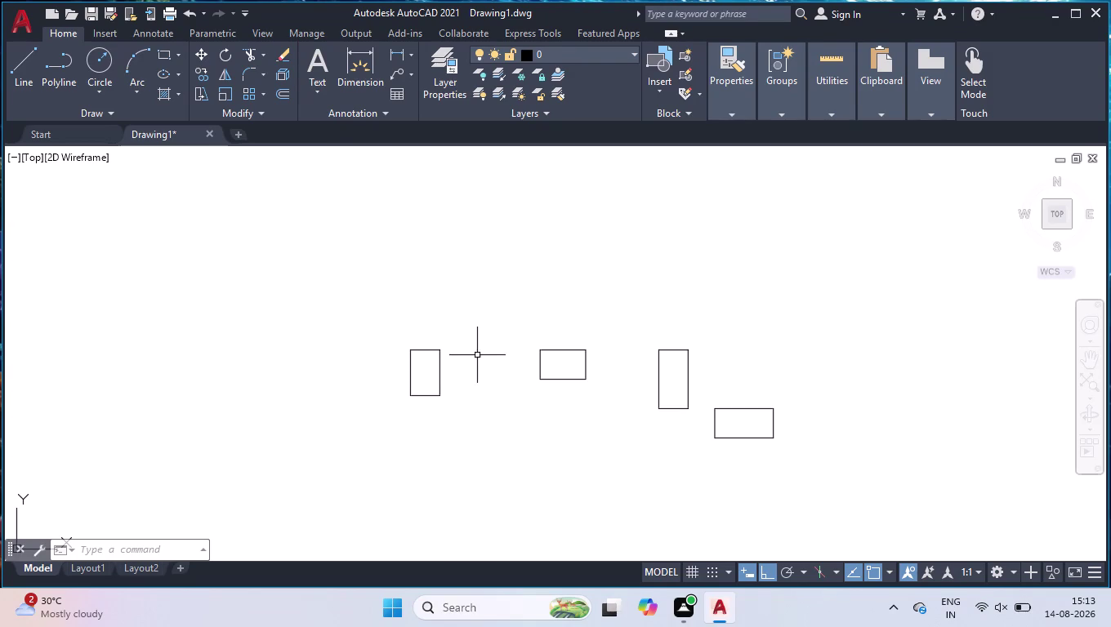
Select the two window blocks and move them to a first spot left of the plan.
click(643, 299)
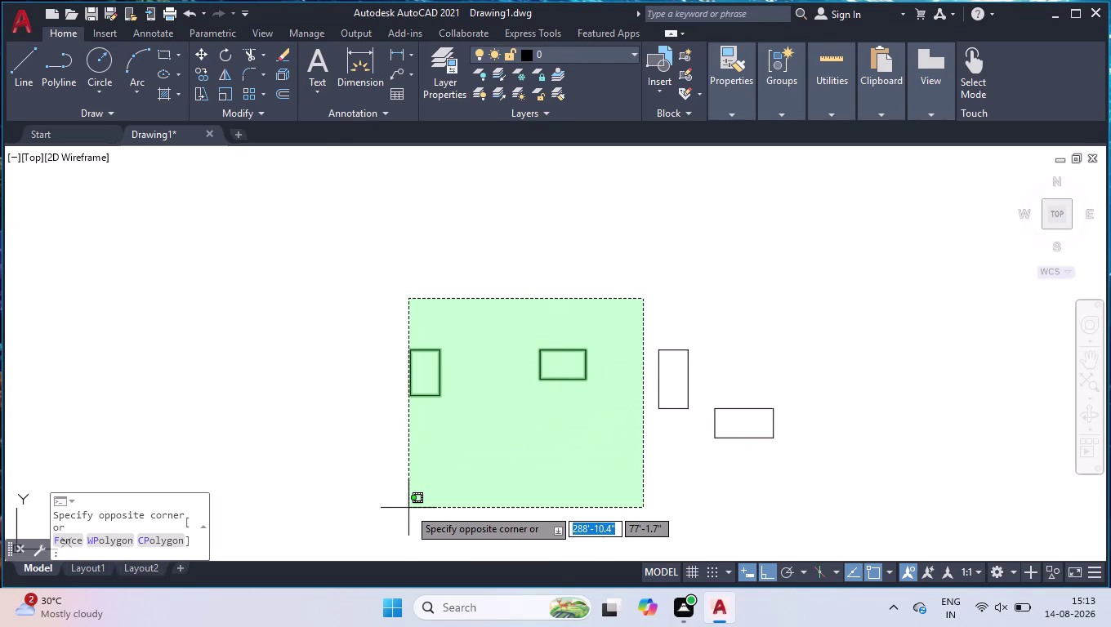
click(393, 475)
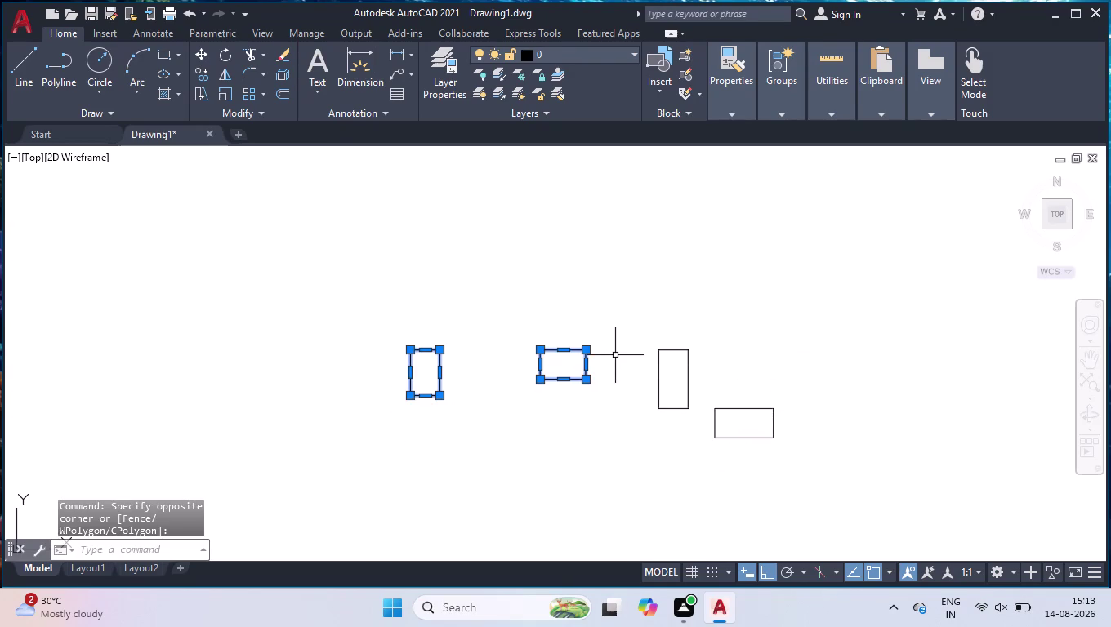
text(move)
key(Return)
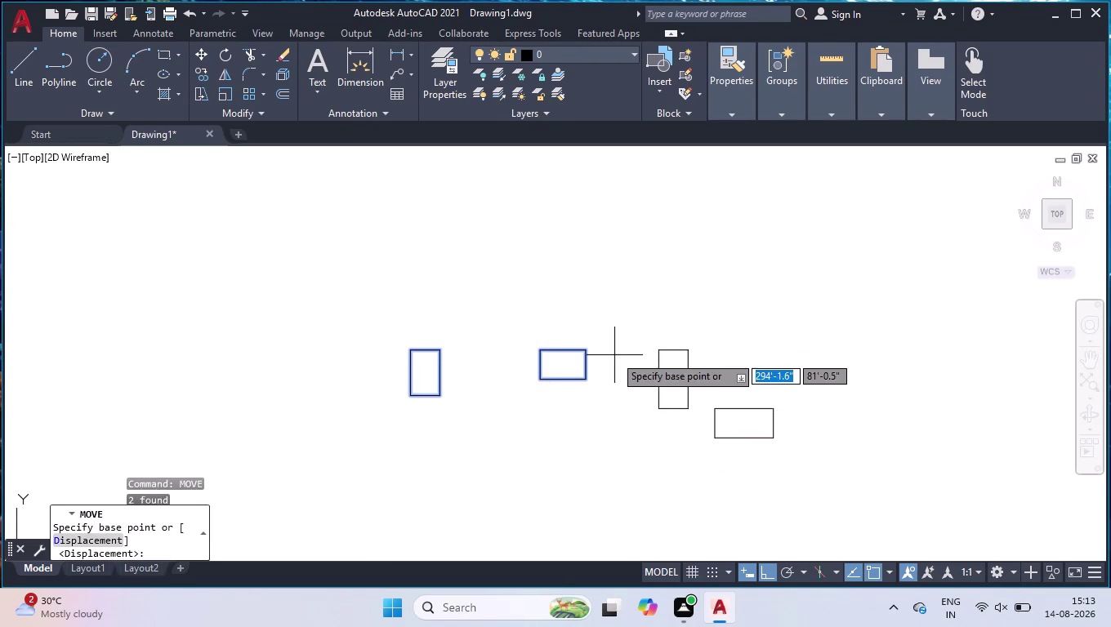
click(413, 354)
scroll(down, 3)
scroll(down, 3)
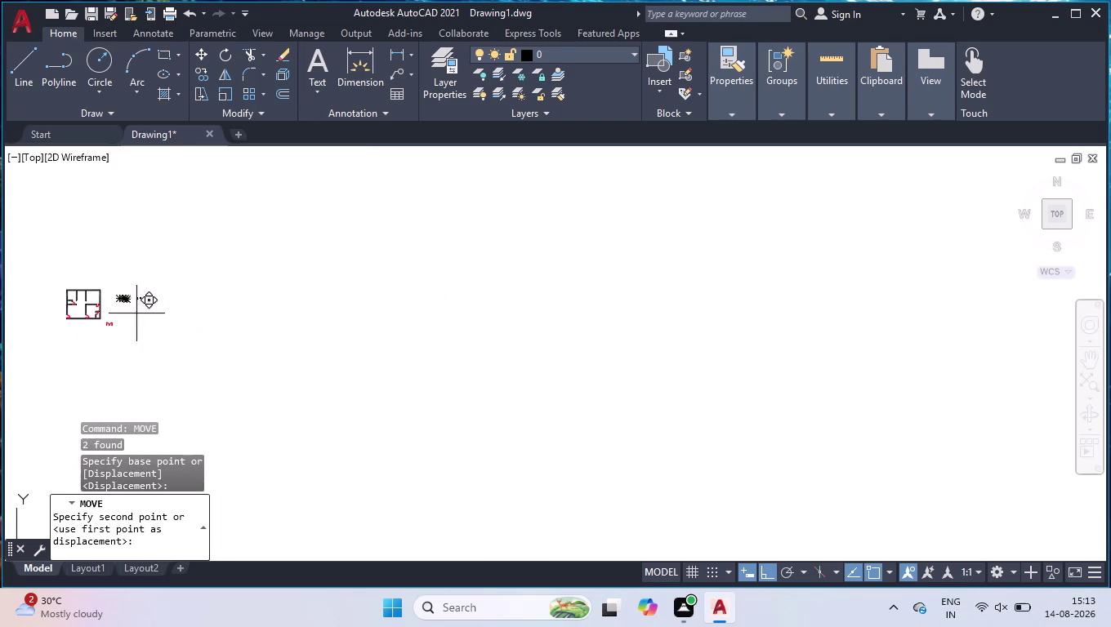
click(87, 269)
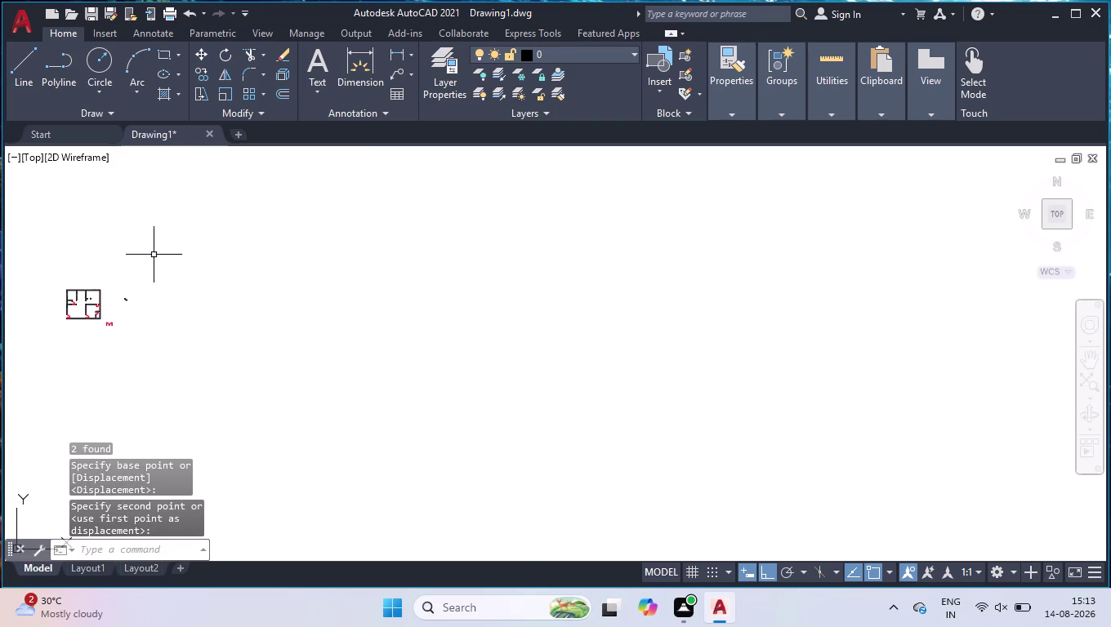
scroll(up, 3)
scroll(up, 3)
scroll(down, 3)
scroll(down, 3)
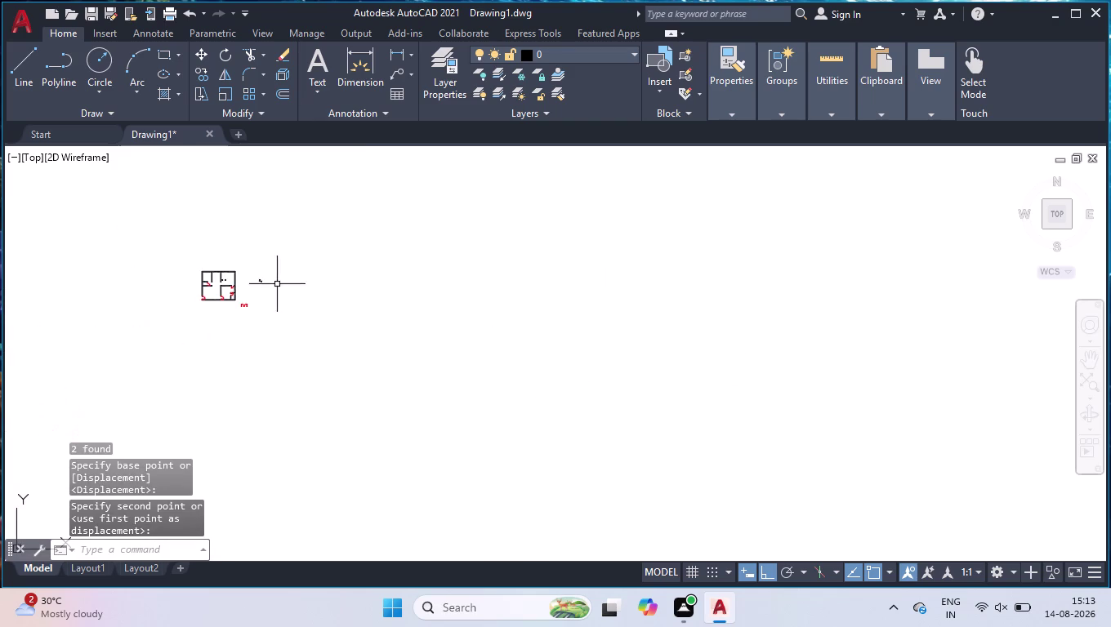
scroll(down, 3)
Undo the misplaced move of the window blocks with U.
key(u)
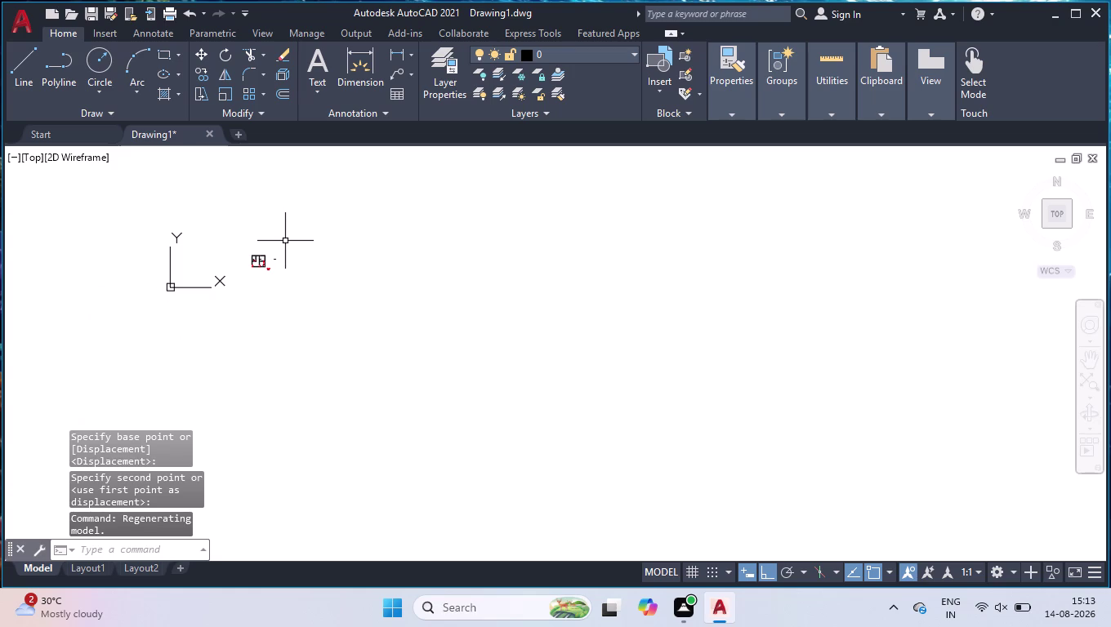
key(Return)
key(u)
key(u)
key(u)
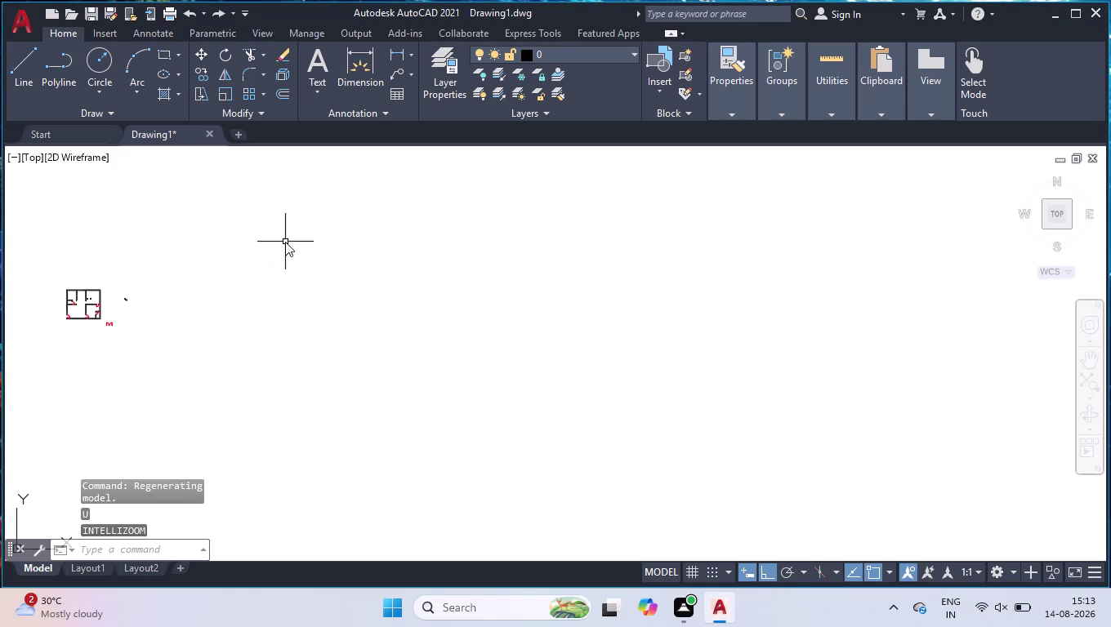
key(Return)
key(u)
key(Return)
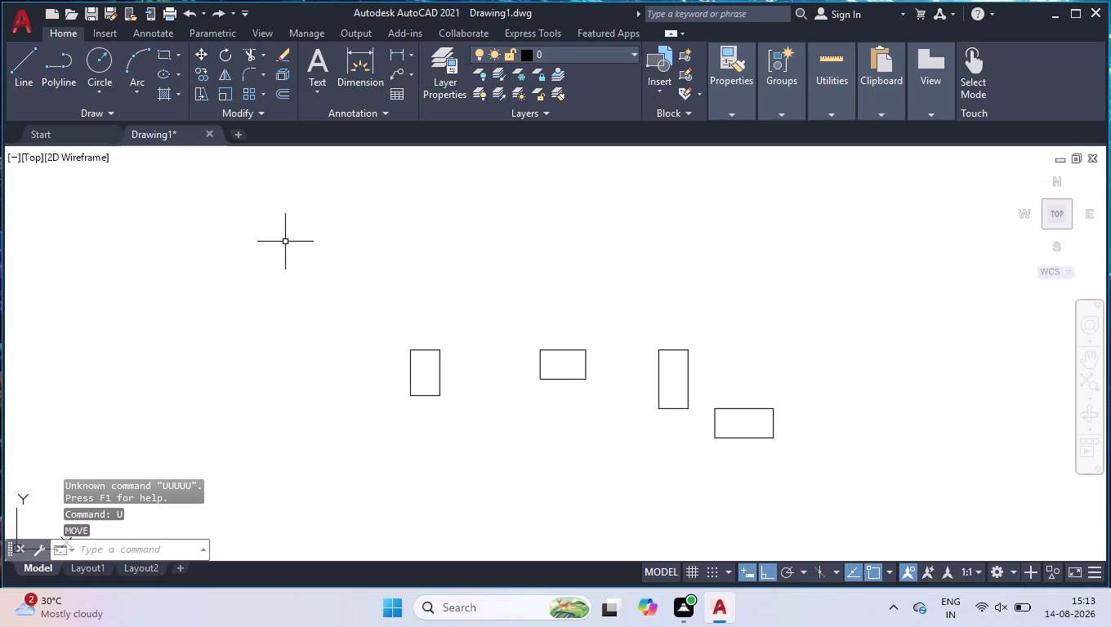
Move both window blocks just left of the floor plan, then select the vertical block.
drag(611, 299, 620, 335)
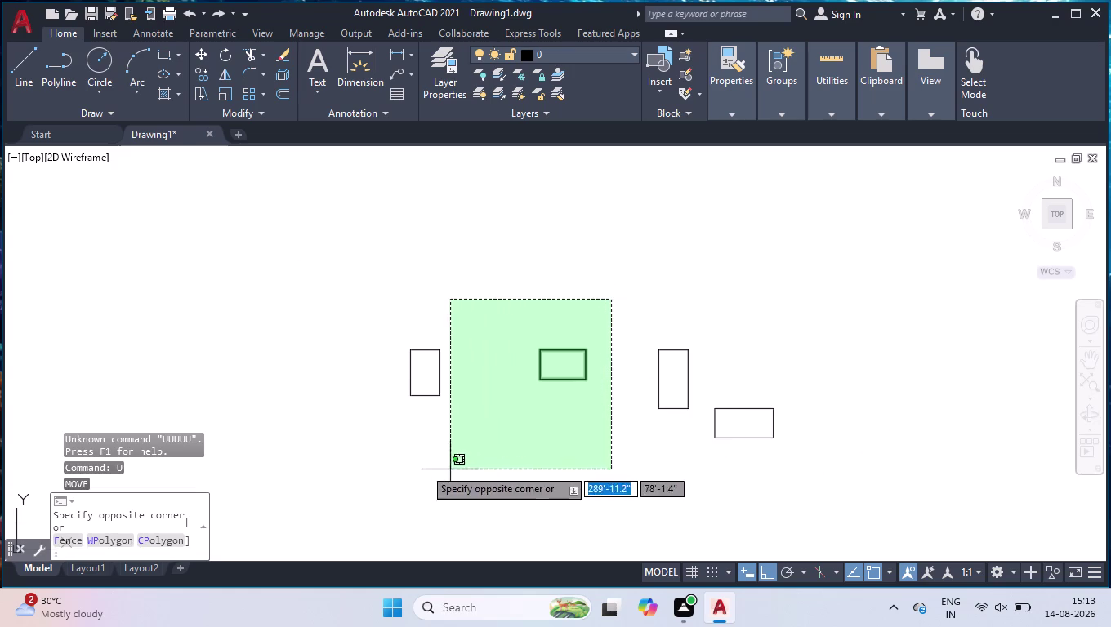
click(372, 445)
text(mov)
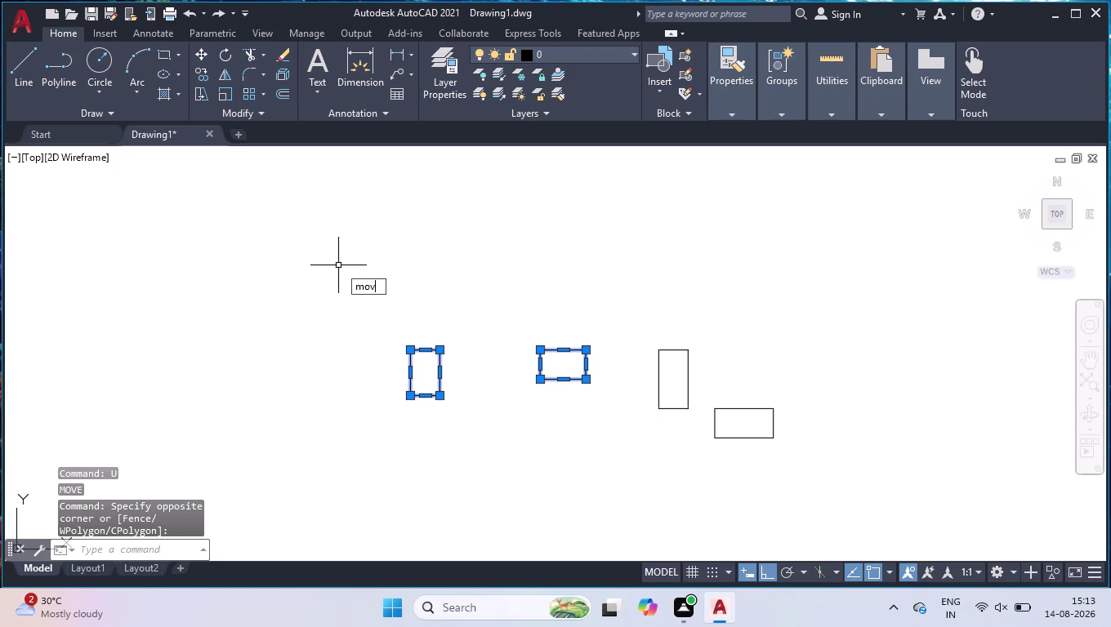
key(Return)
click(424, 372)
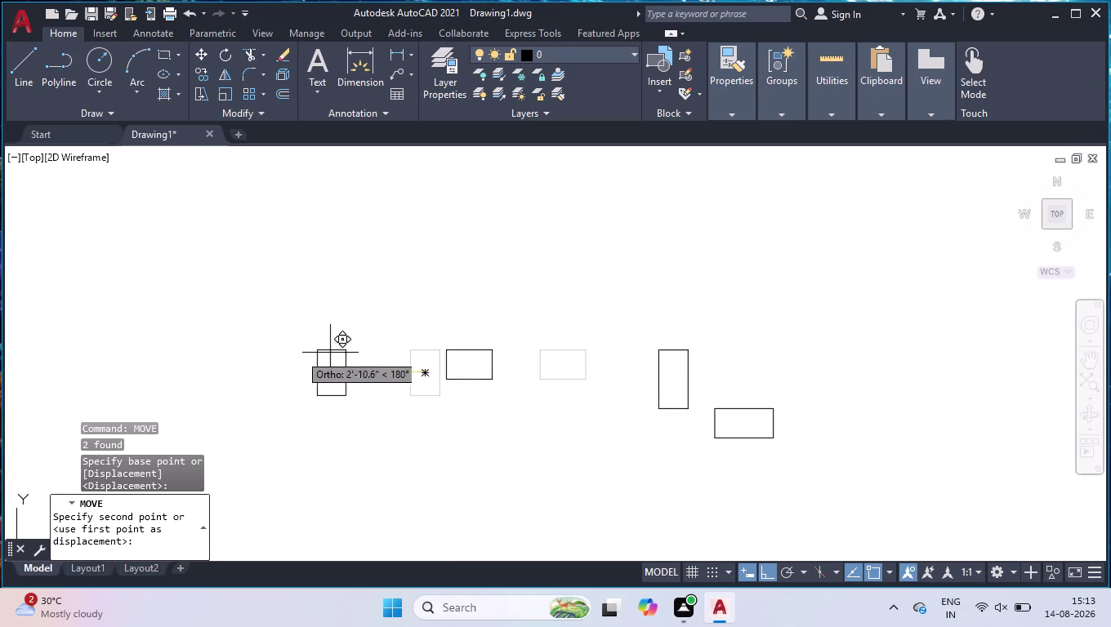
scroll(down, 3)
scroll(down, 3)
scroll(up, 3)
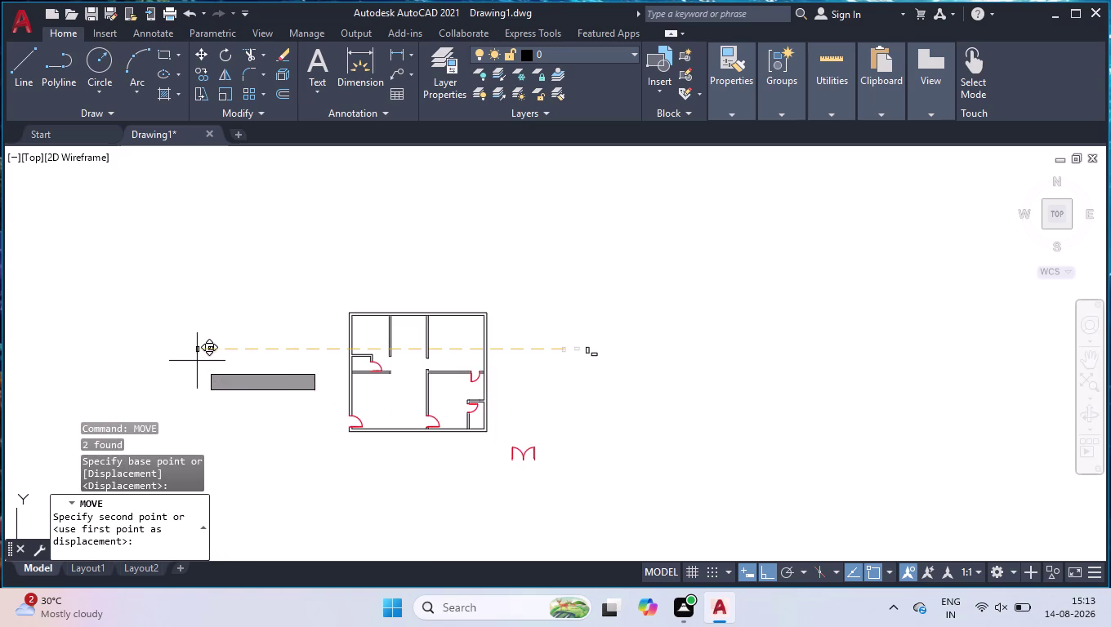
click(236, 359)
scroll(up, 3)
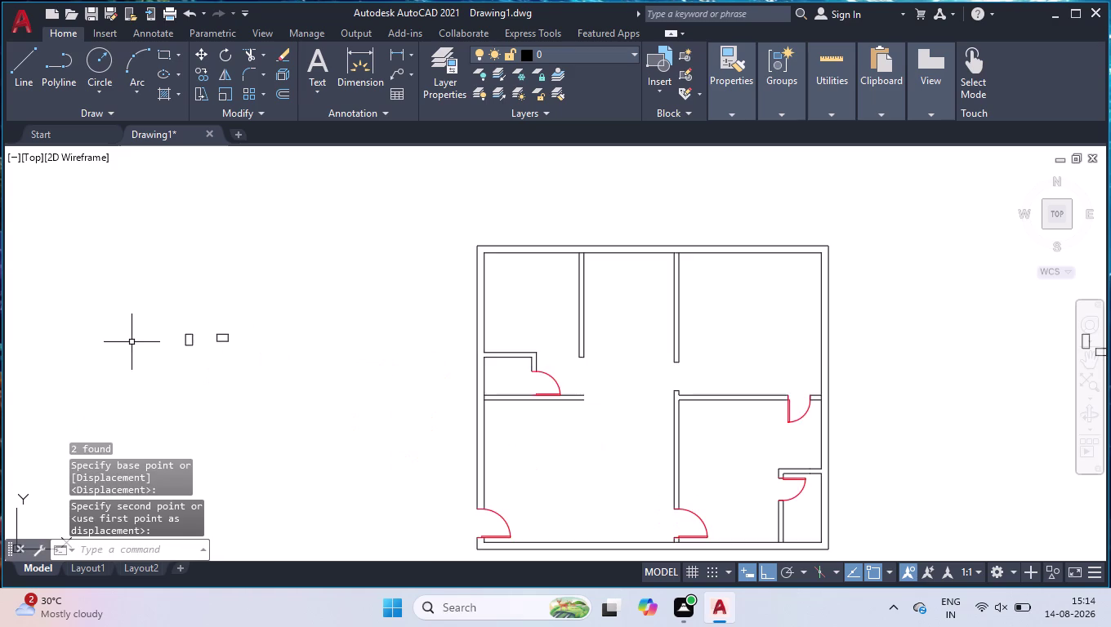
scroll(up, 3)
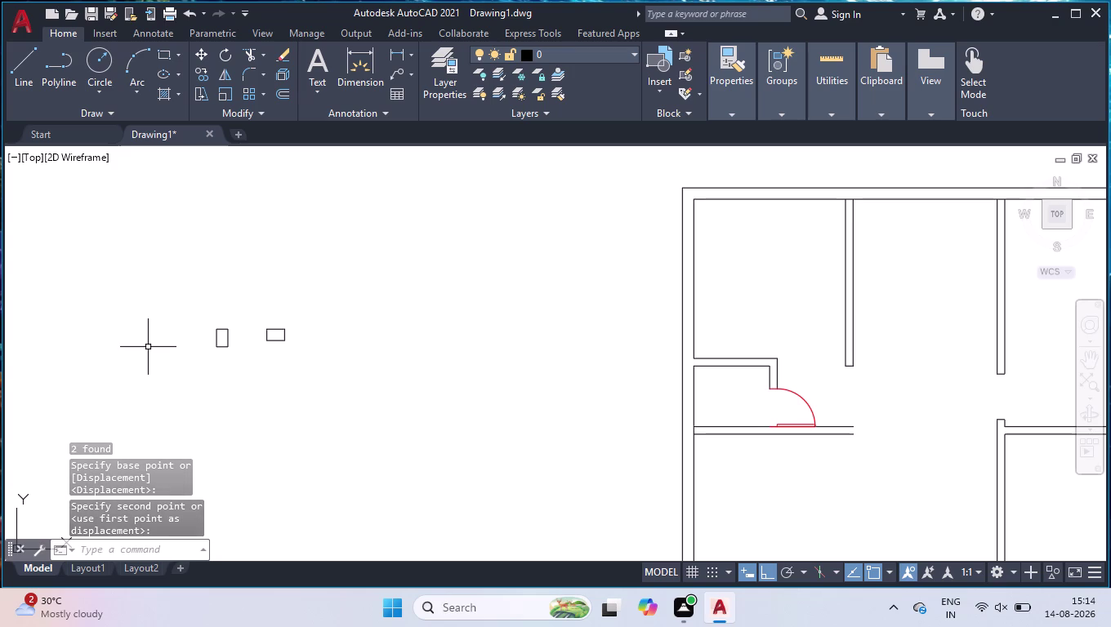
scroll(up, 3)
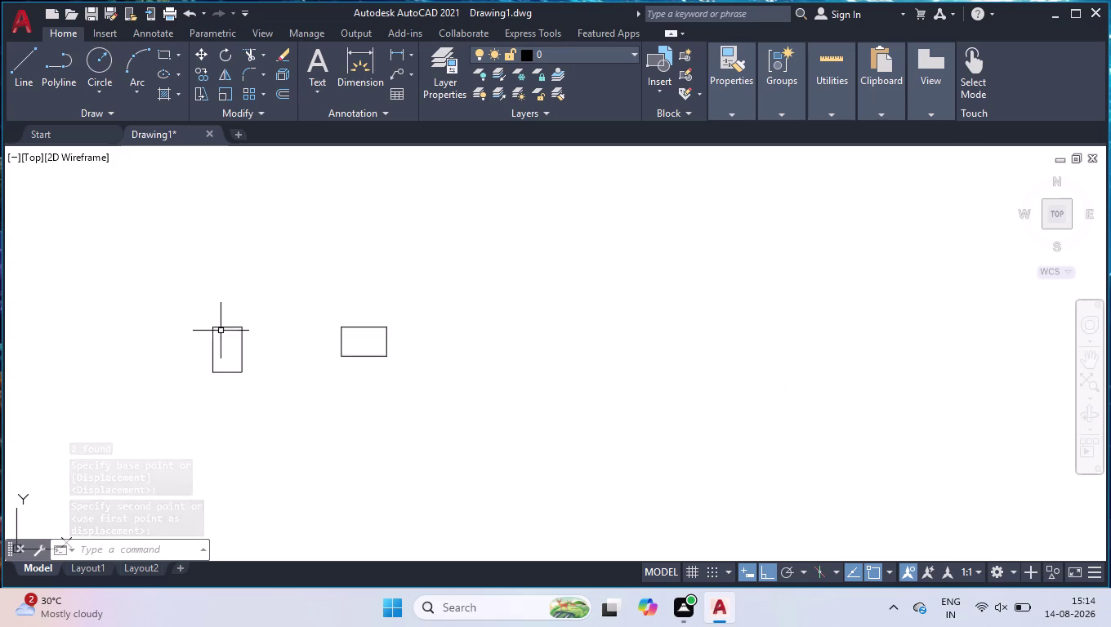
drag(286, 269, 287, 317)
click(163, 432)
Copy the vertical window block to a wall corner, with polar tracking turned on.
text(c)
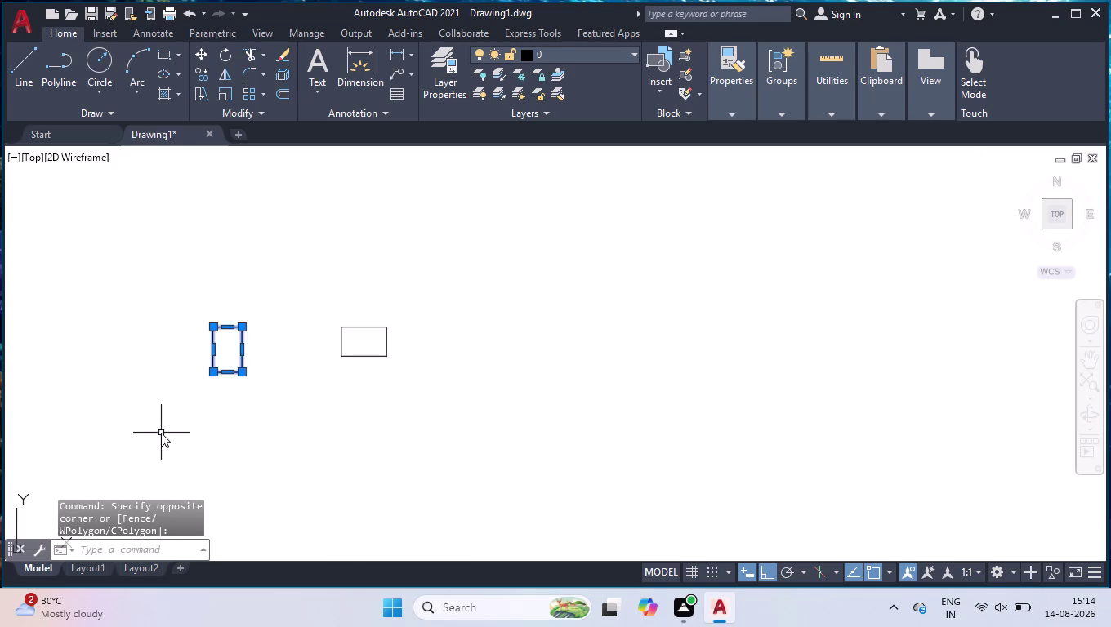
text(o)
key(Return)
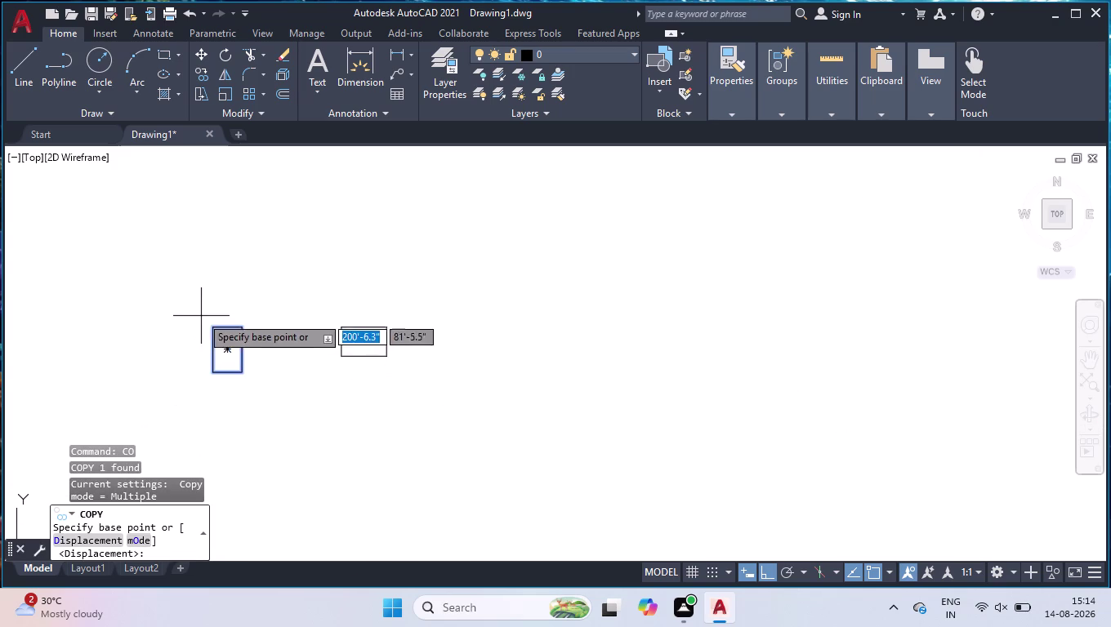
click(212, 327)
scroll(down, 3)
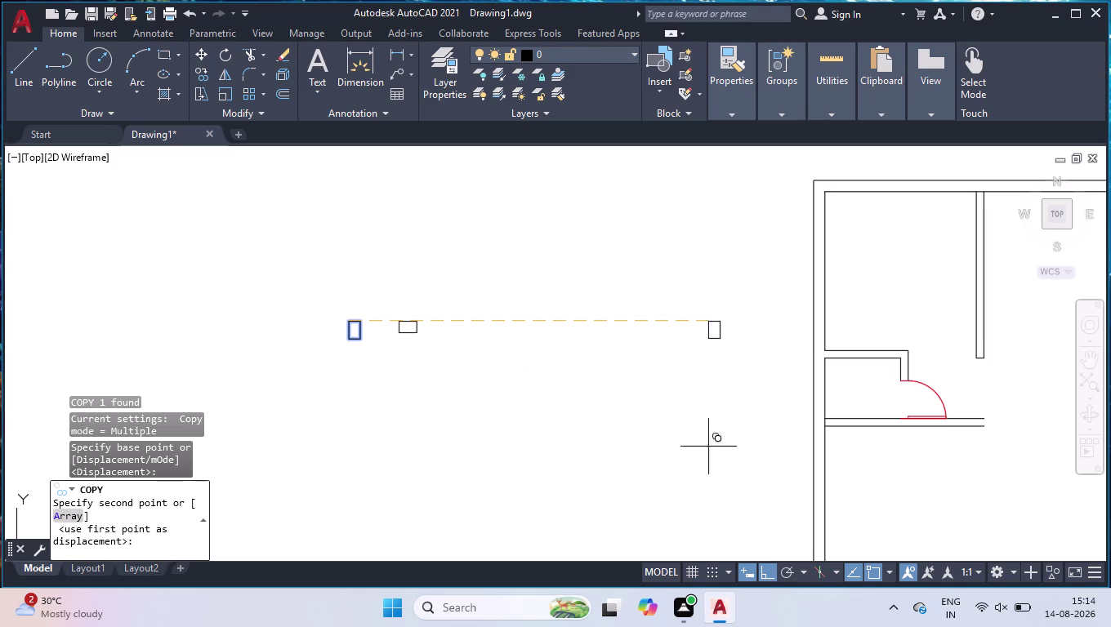
click(785, 573)
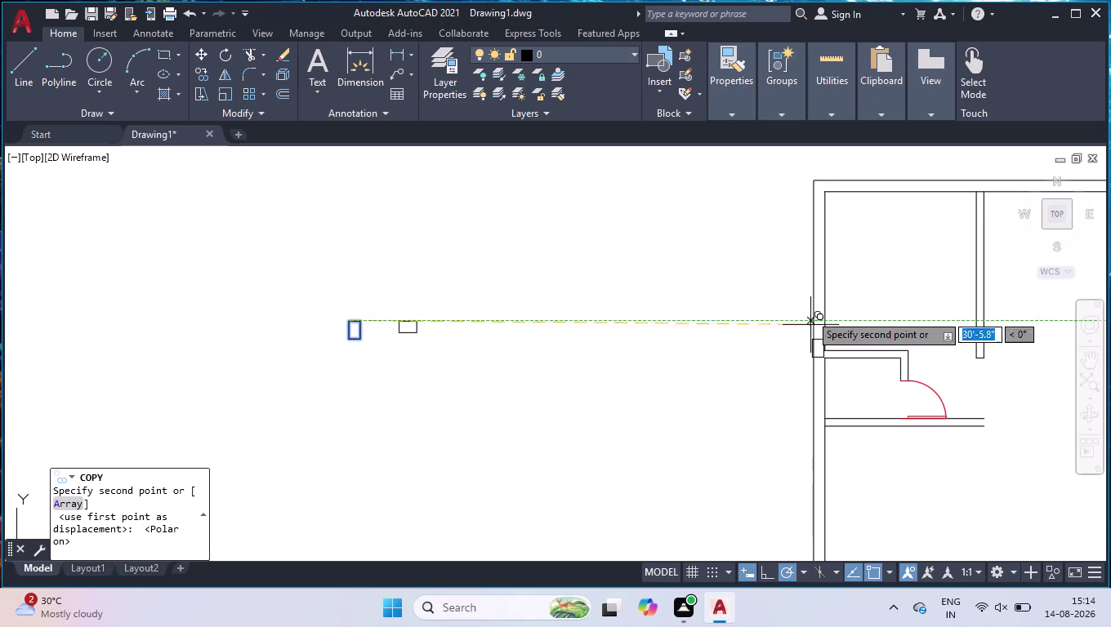
scroll(up, 3)
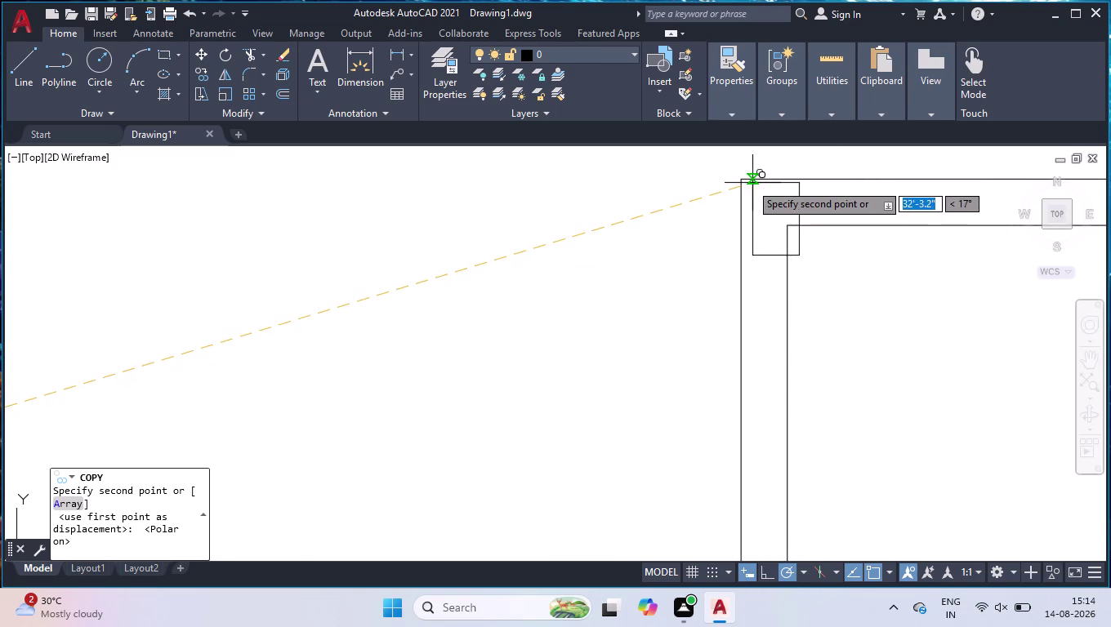
click(742, 183)
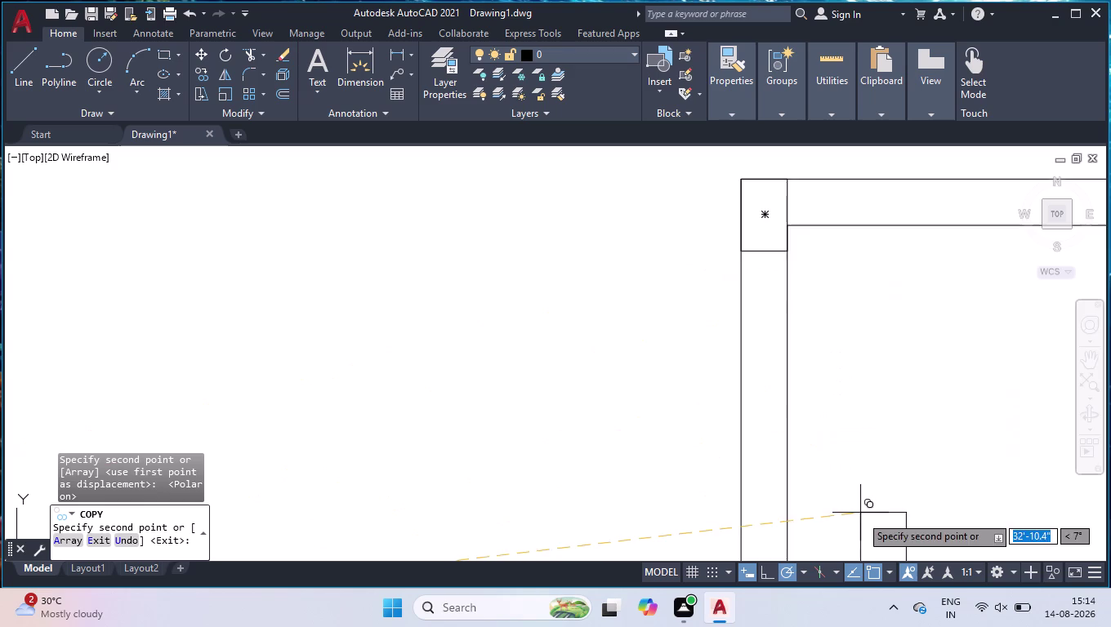
Place a second vertical window copy in the wall.
scroll(up, 3)
scroll(down, 3)
scroll(down, 3)
scroll(up, 3)
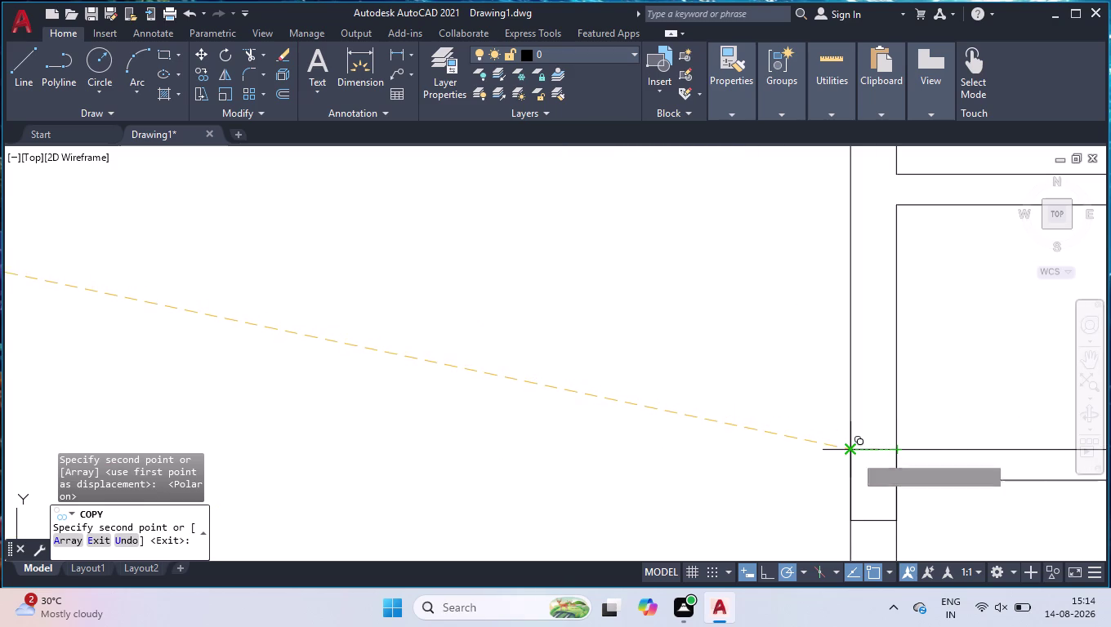
click(855, 455)
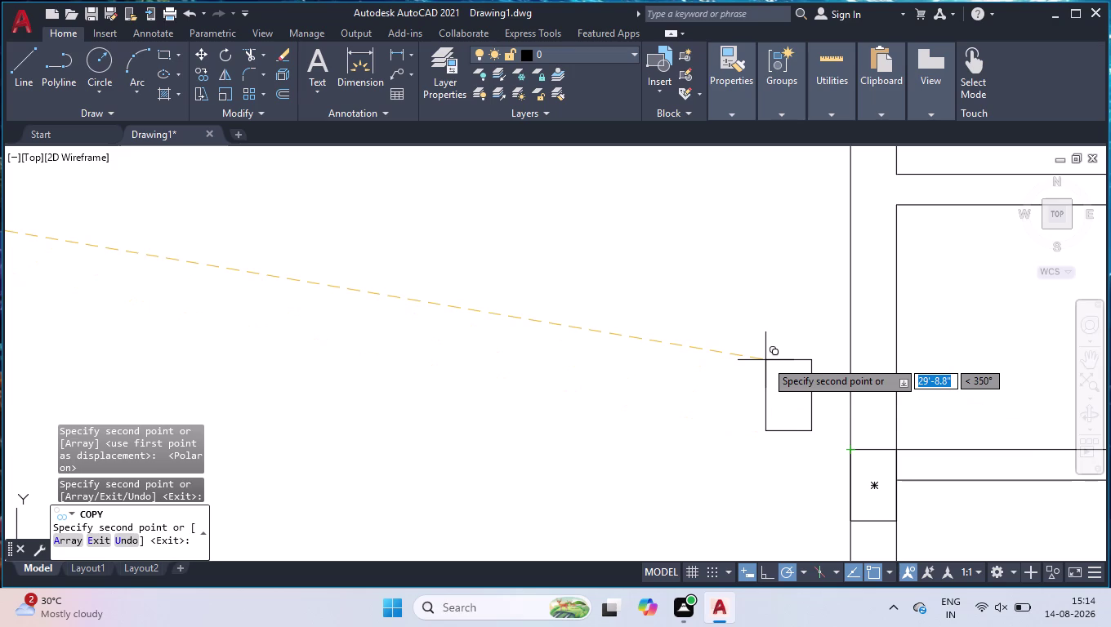
Place a third window copy at a wall corner on the right and end COPY.
scroll(down, 3)
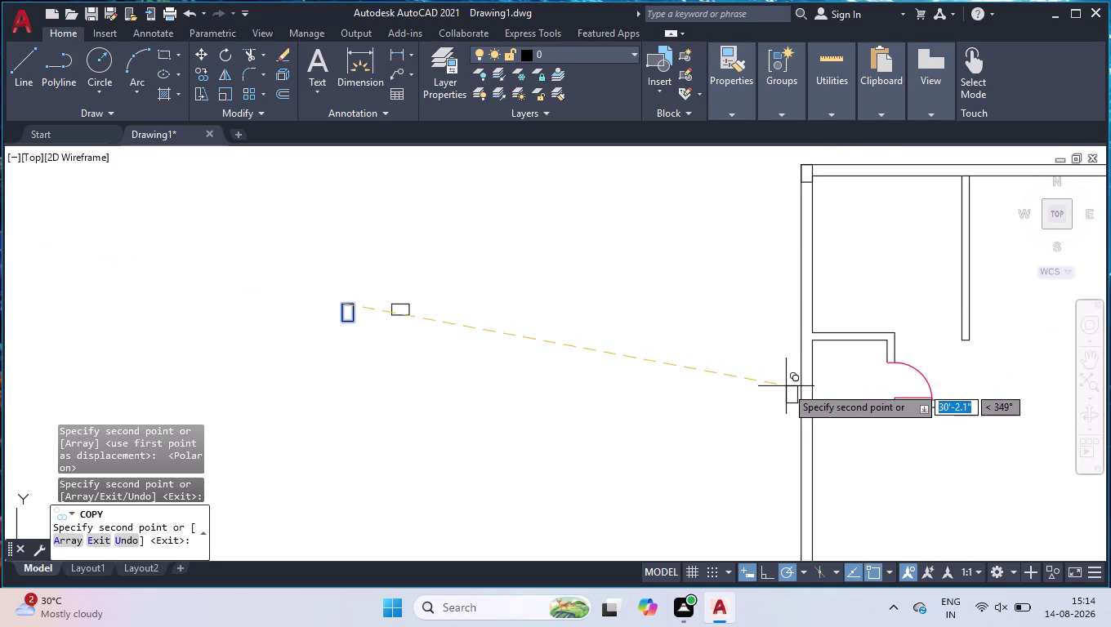
scroll(down, 3)
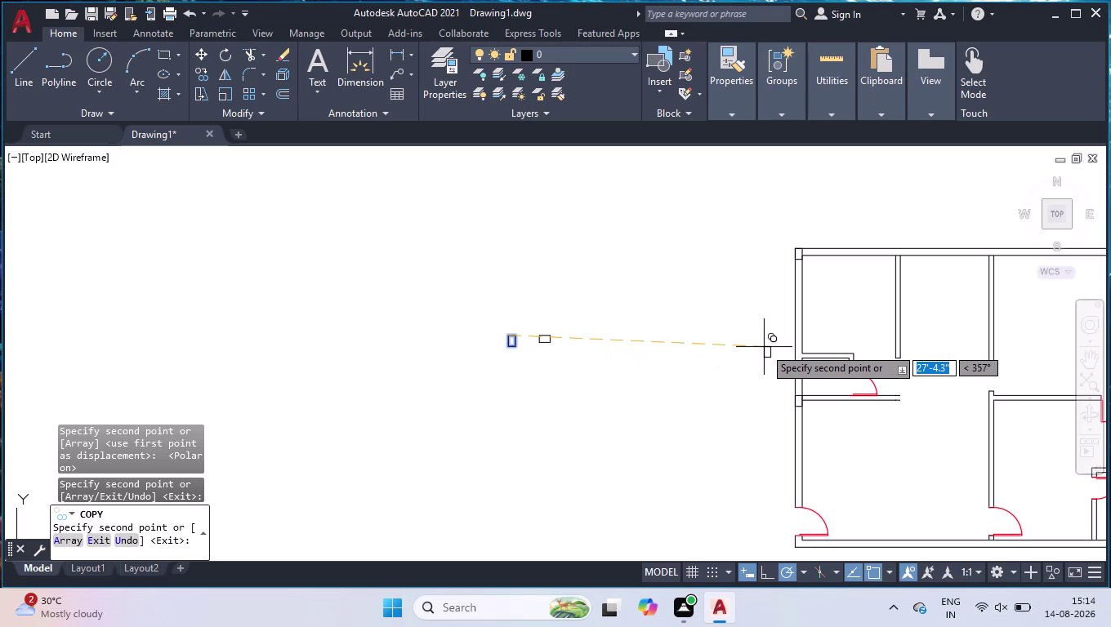
scroll(down, 3)
scroll(down, 3)
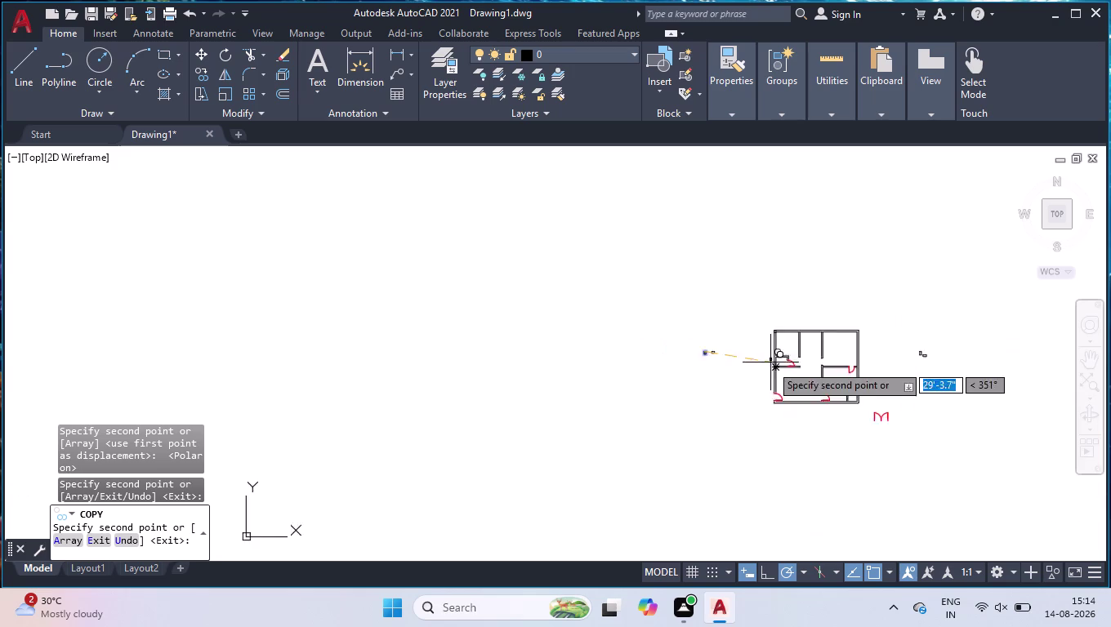
scroll(up, 3)
scroll(up, 3)
scroll(up, 3)
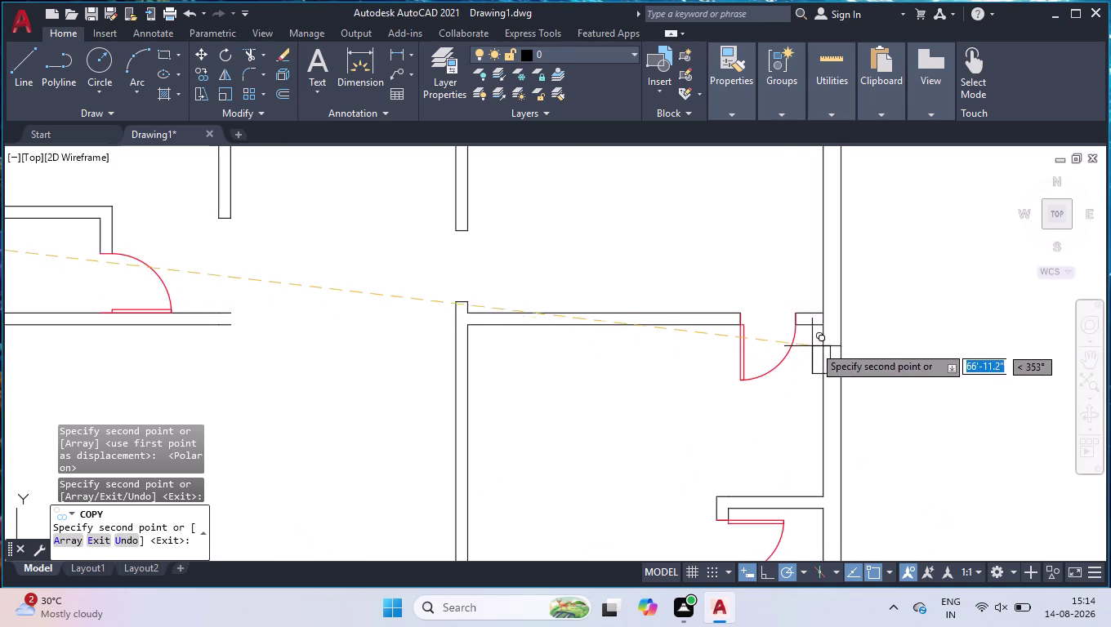
scroll(up, 3)
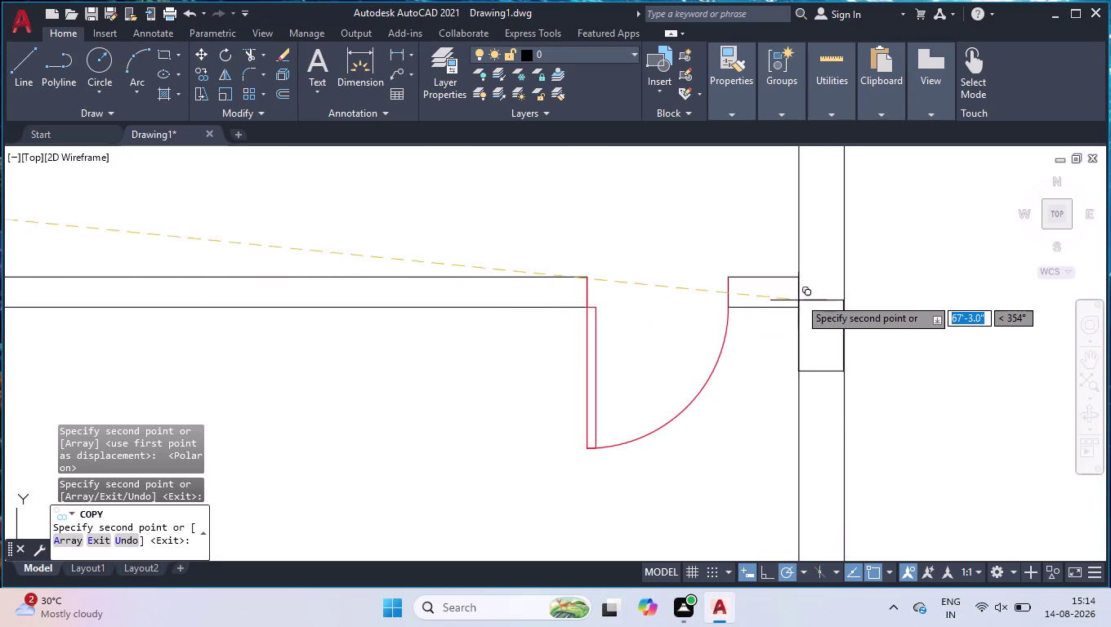
scroll(up, 3)
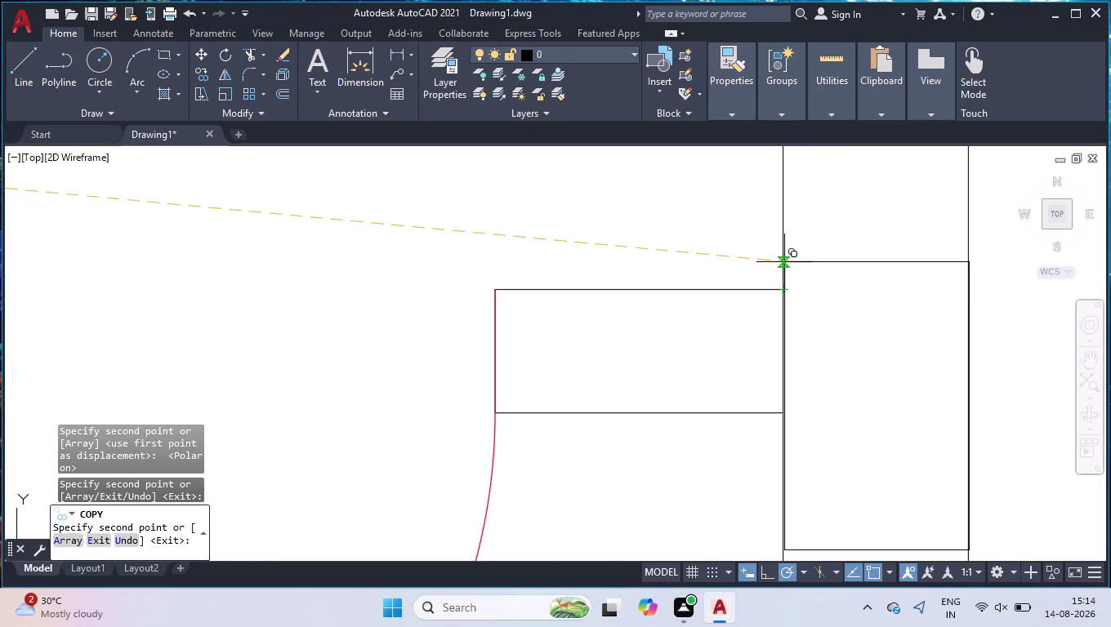
scroll(up, 3)
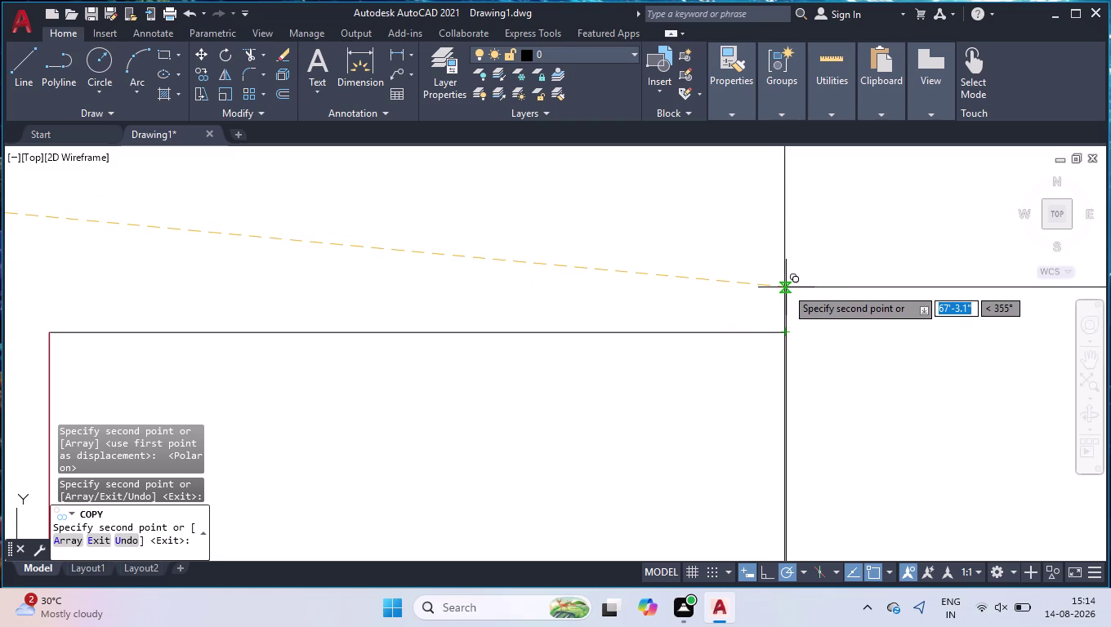
click(786, 287)
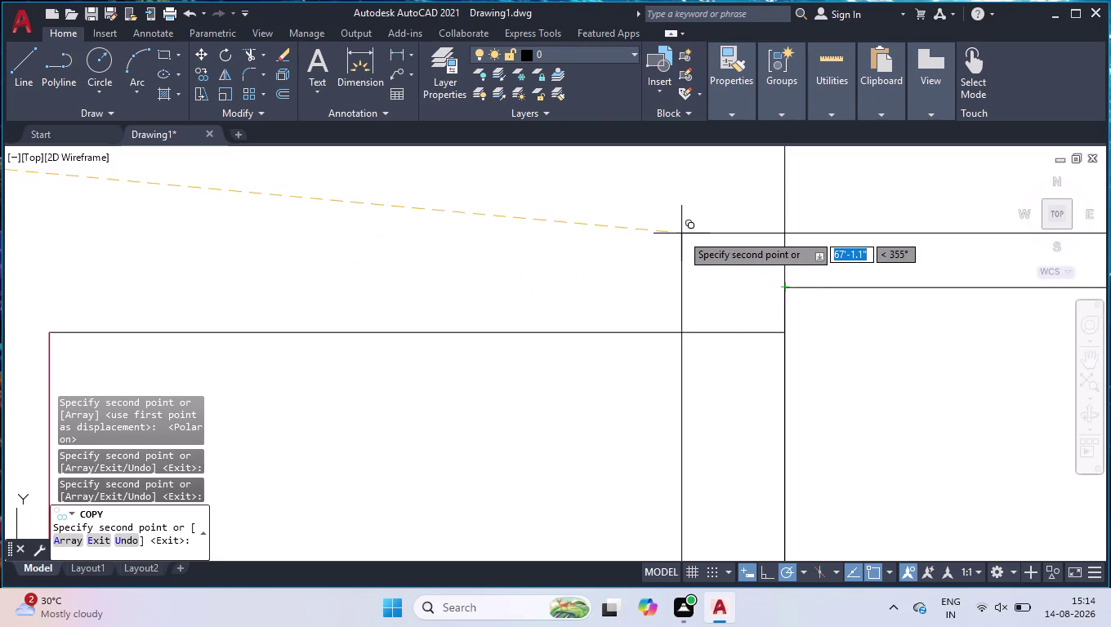
key(Return)
scroll(down, 3)
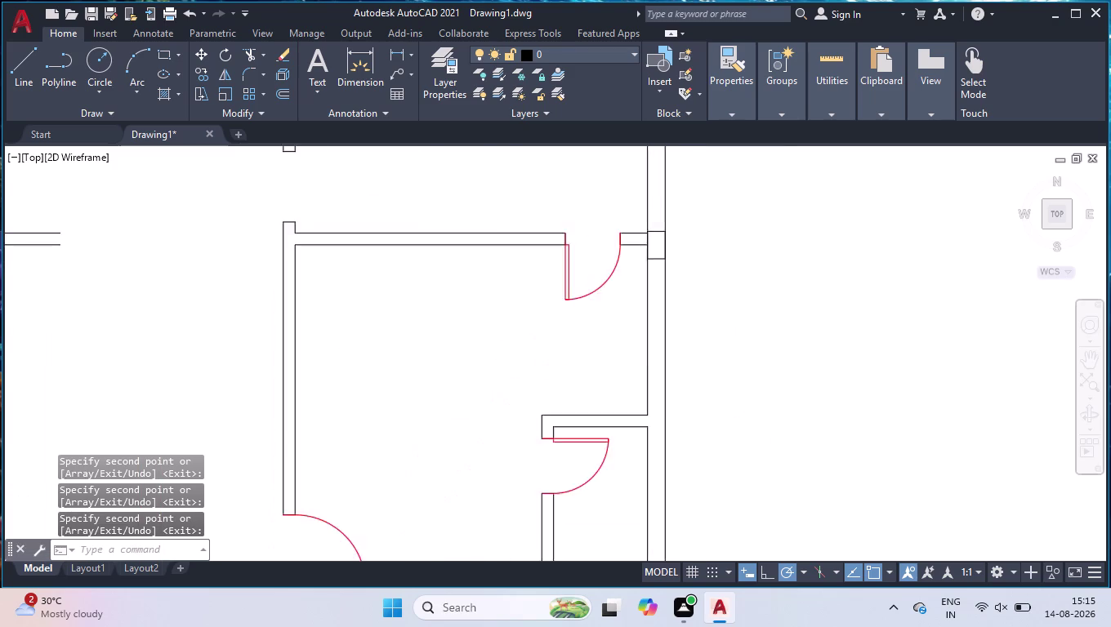
scroll(down, 3)
scroll(up, 3)
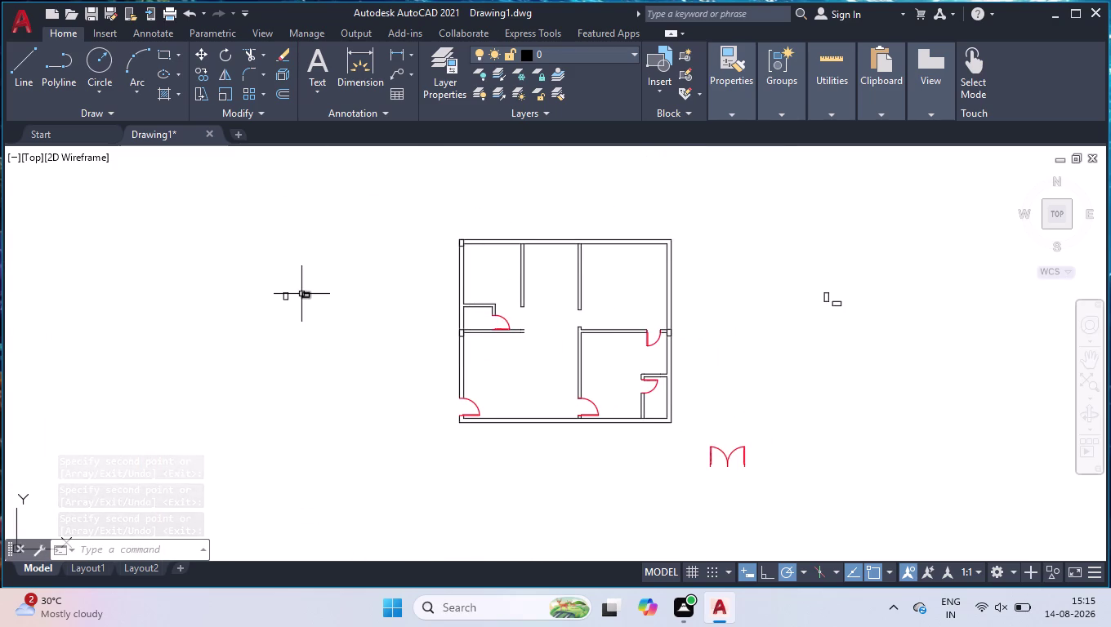
scroll(up, 3)
drag(335, 271, 338, 285)
Copy the horizontal window block from its corner to the top wall corner.
click(284, 363)
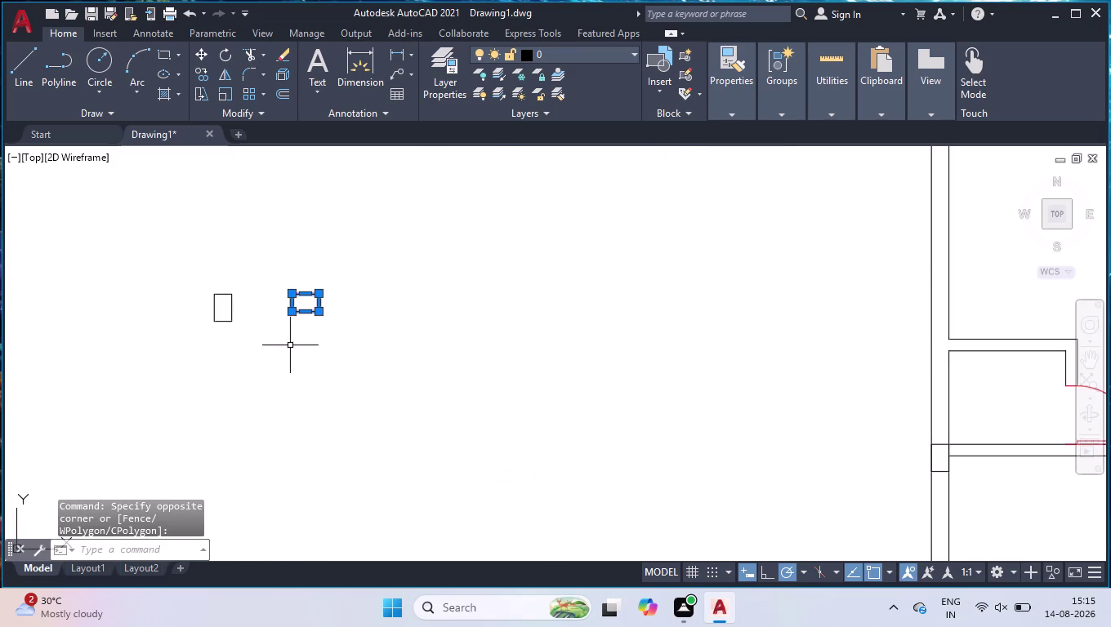
text(co)
key(Return)
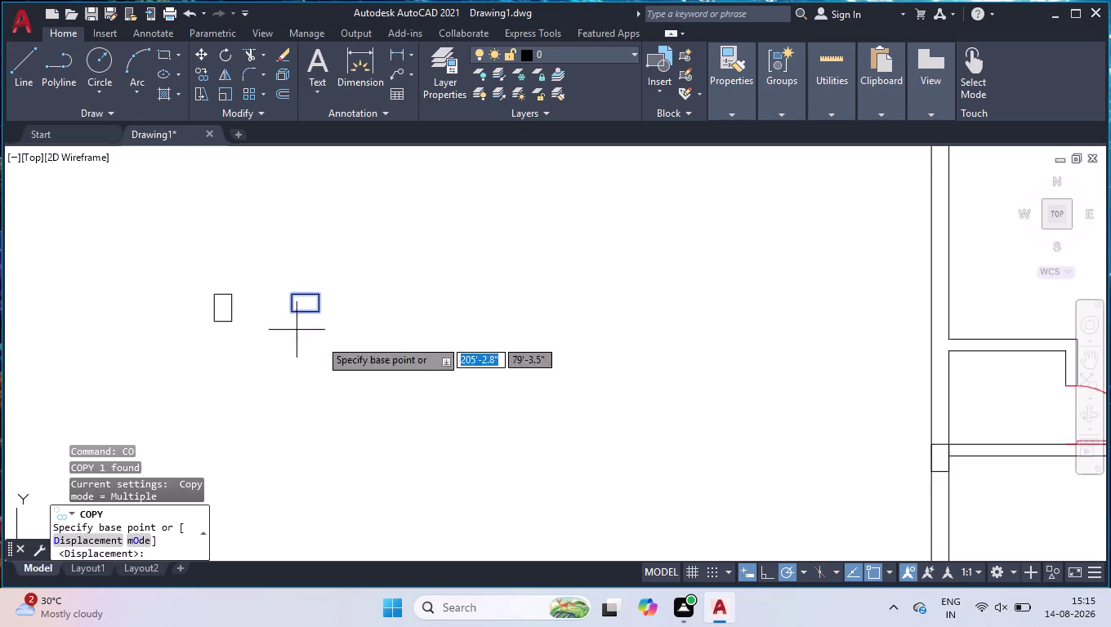
click(294, 315)
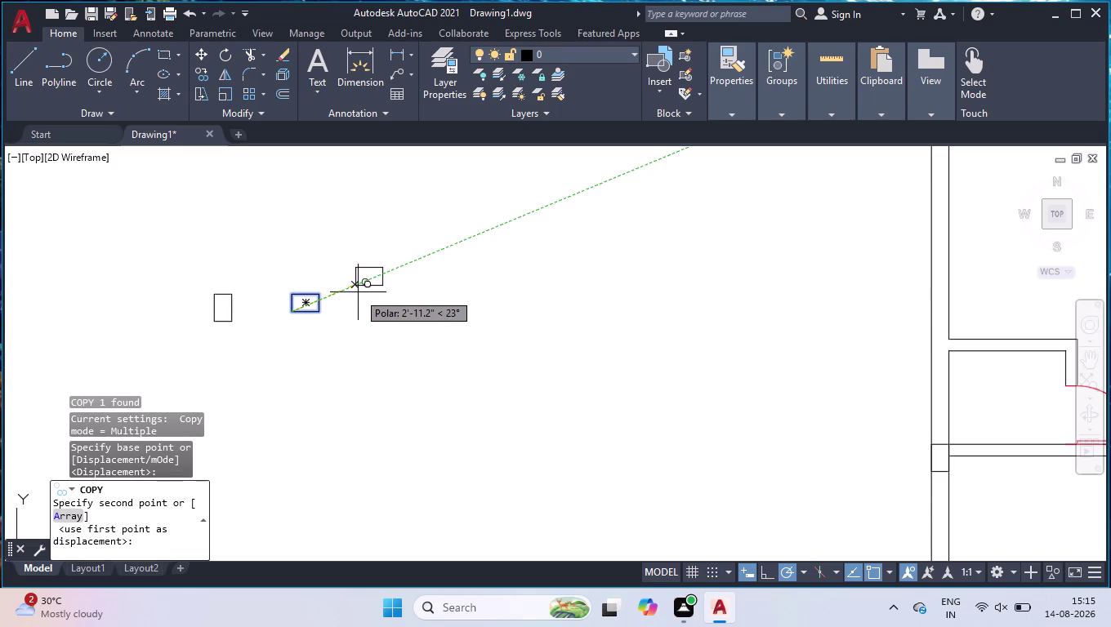
scroll(down, 3)
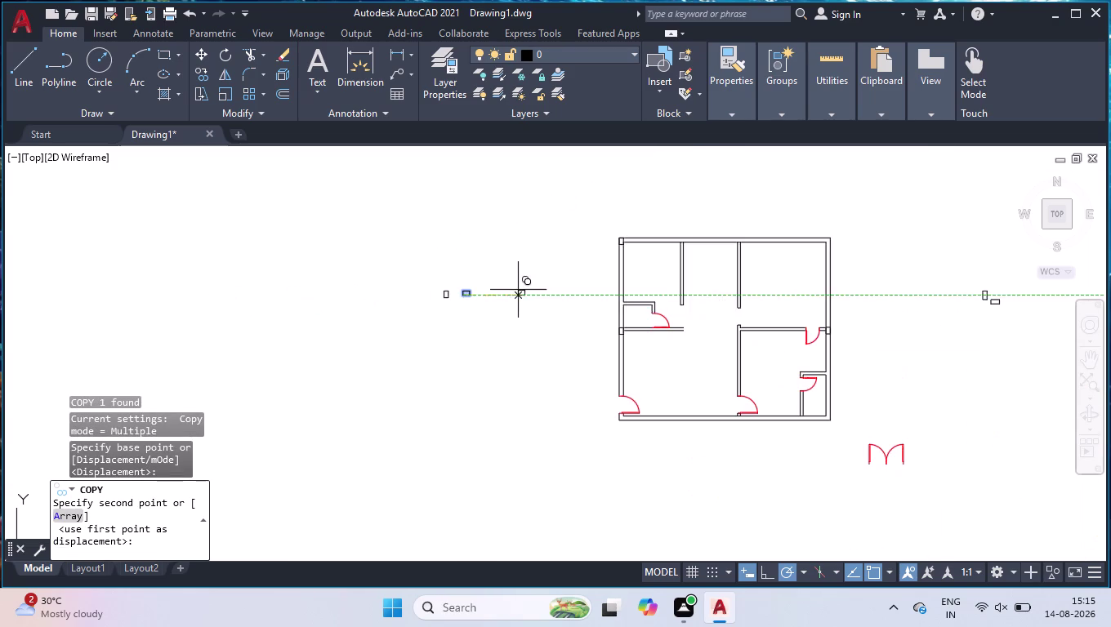
scroll(up, 3)
scroll(up, 3)
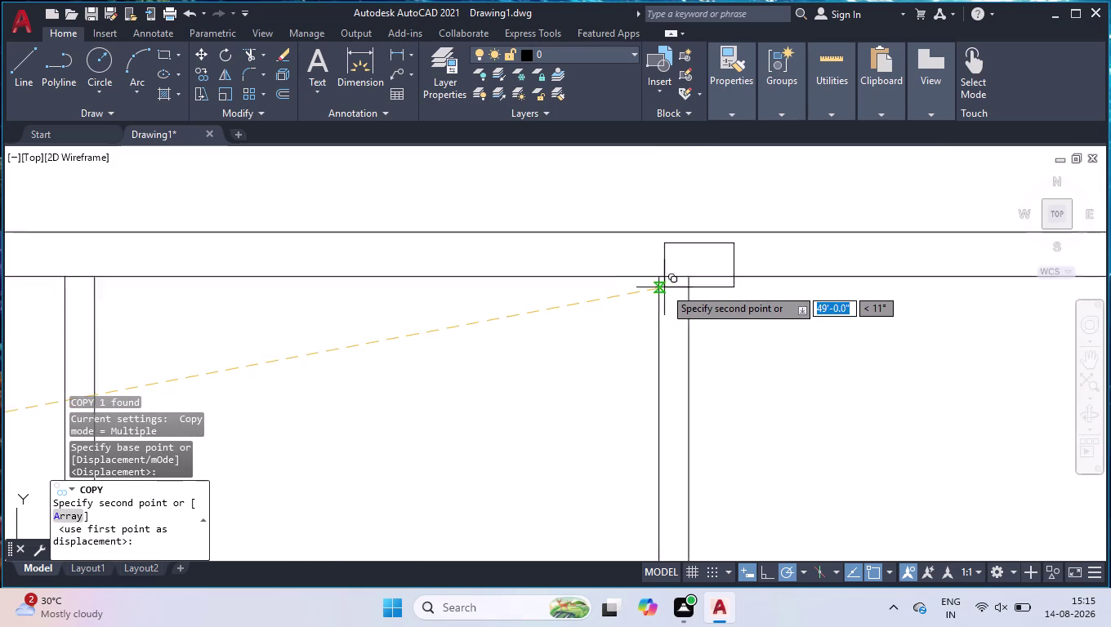
scroll(up, 3)
click(655, 270)
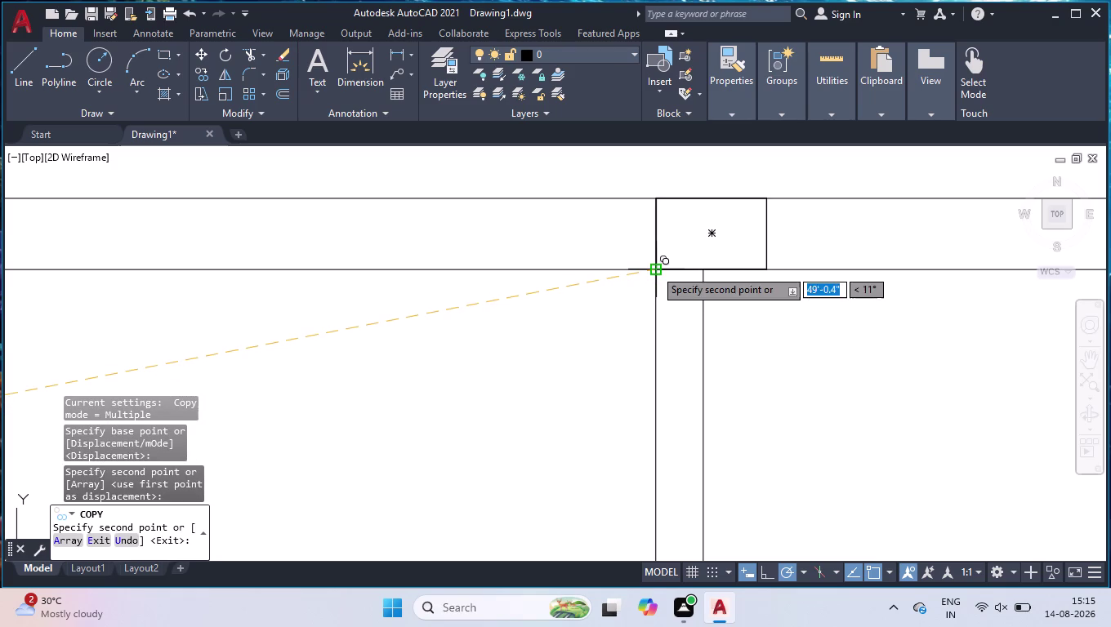
Place another horizontal window copy further along the top wall.
scroll(down, 3)
scroll(up, 3)
scroll(down, 3)
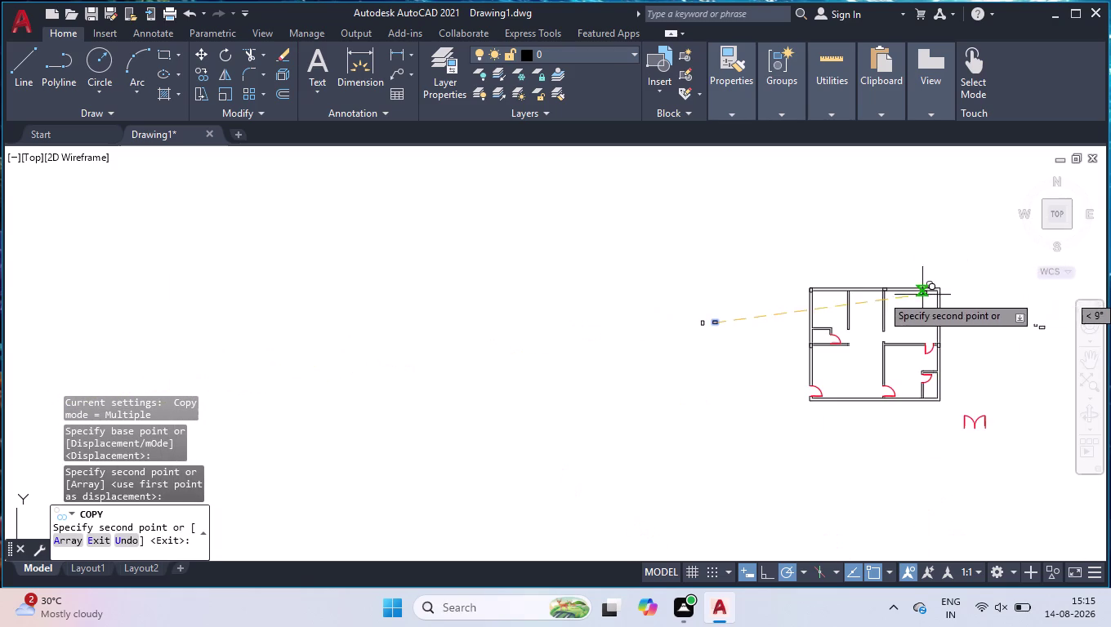
scroll(up, 3)
scroll(up, 3)
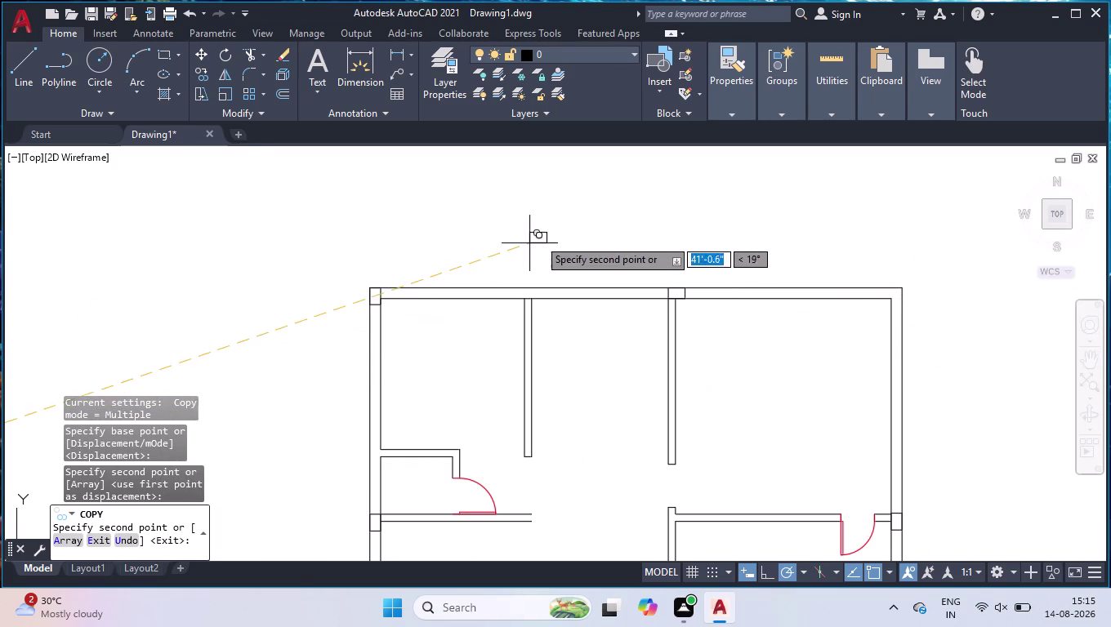
scroll(down, 3)
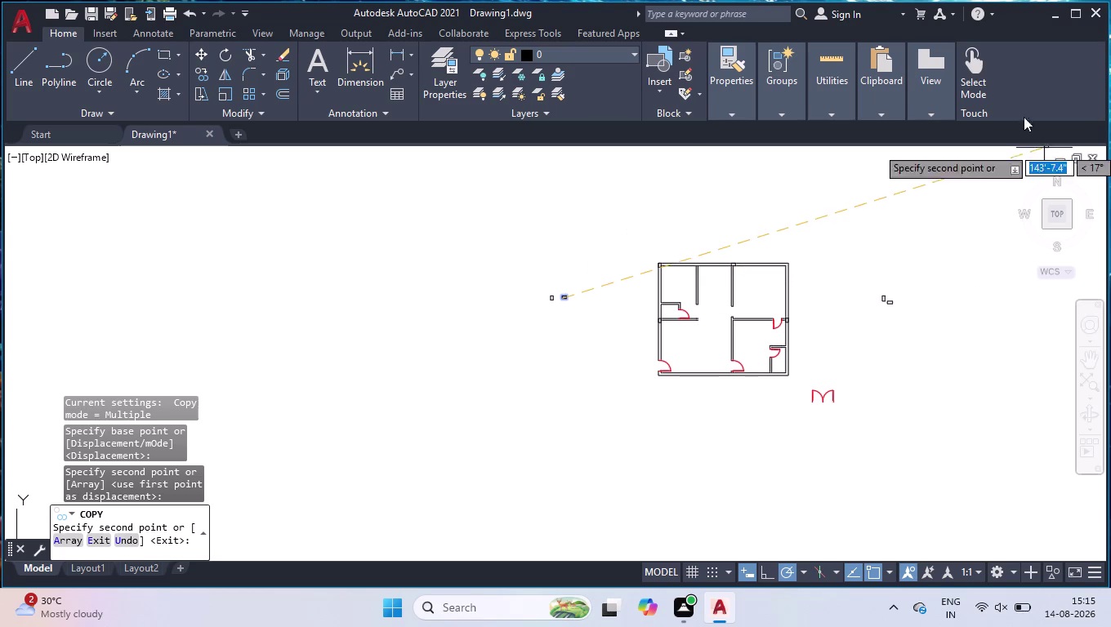
scroll(up, 3)
scroll(up, 3)
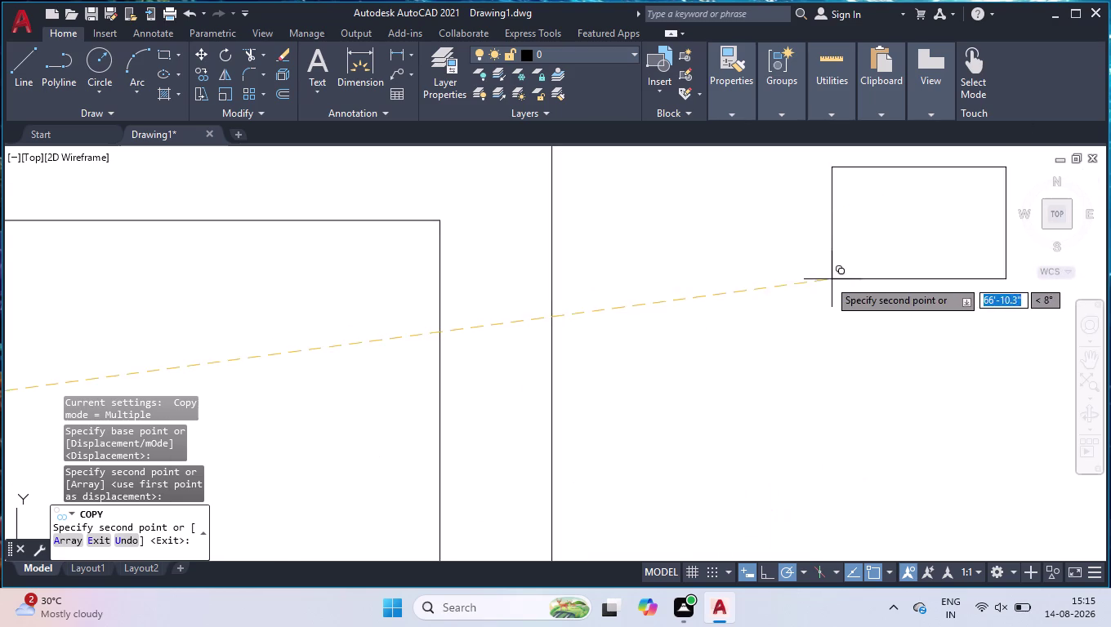
scroll(down, 3)
scroll(up, 3)
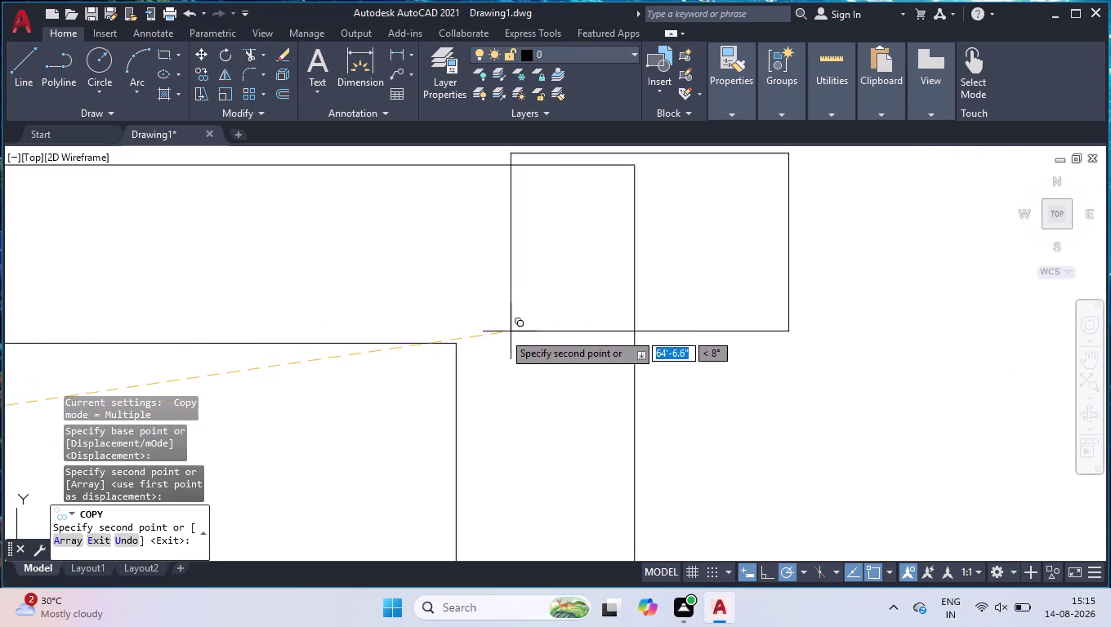
click(452, 347)
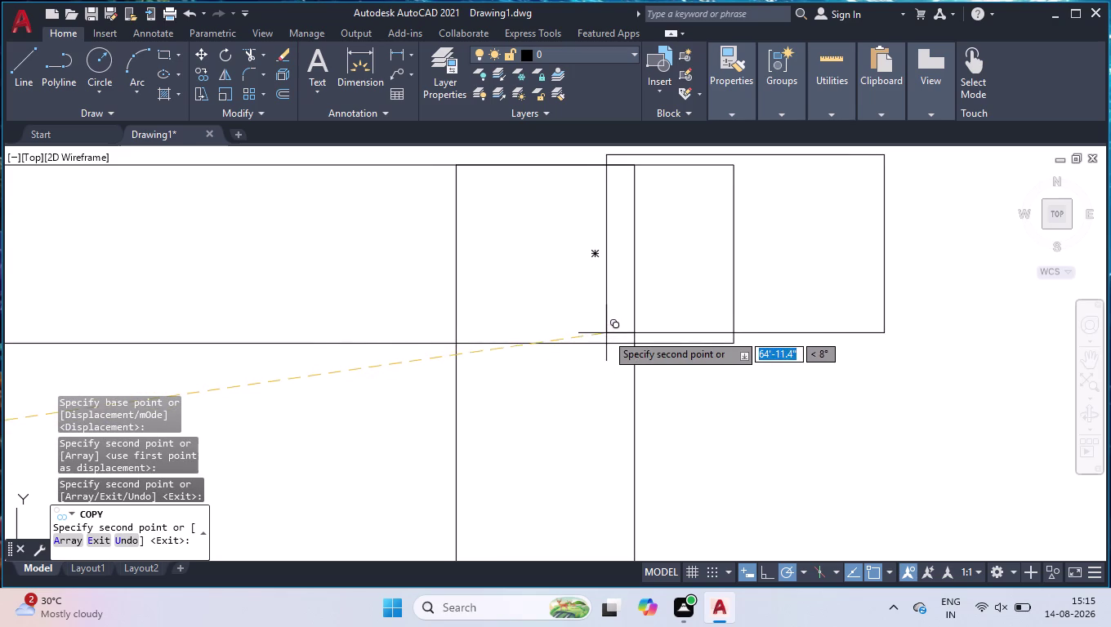
Place a horizontal window copy at the lower wall corner and end COPY.
scroll(down, 3)
scroll(down, 3)
scroll(down, 3)
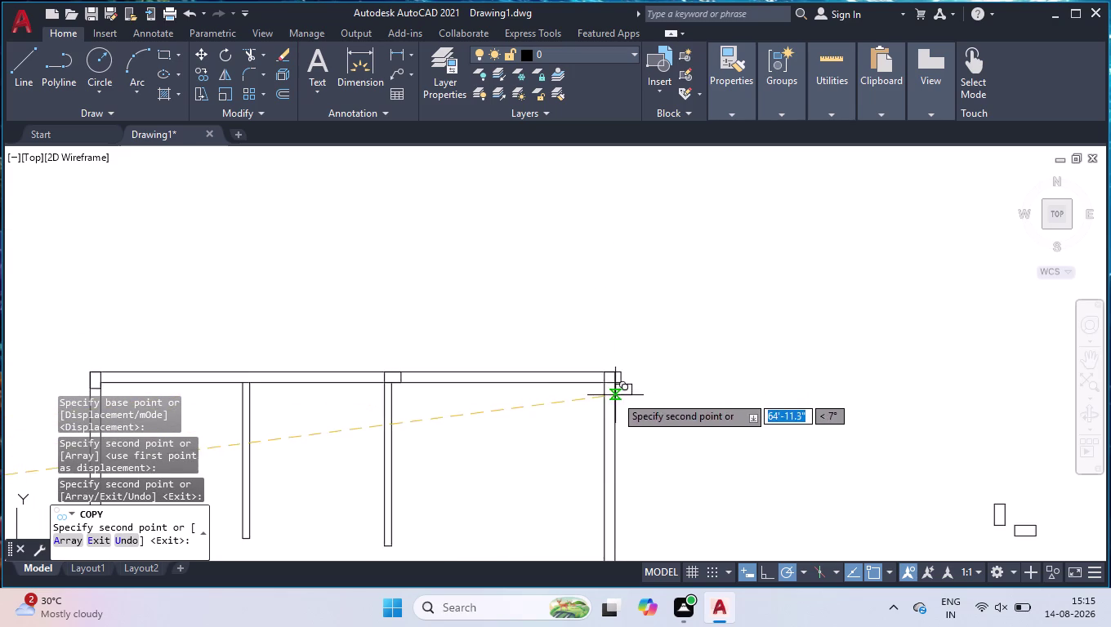
scroll(down, 3)
scroll(up, 3)
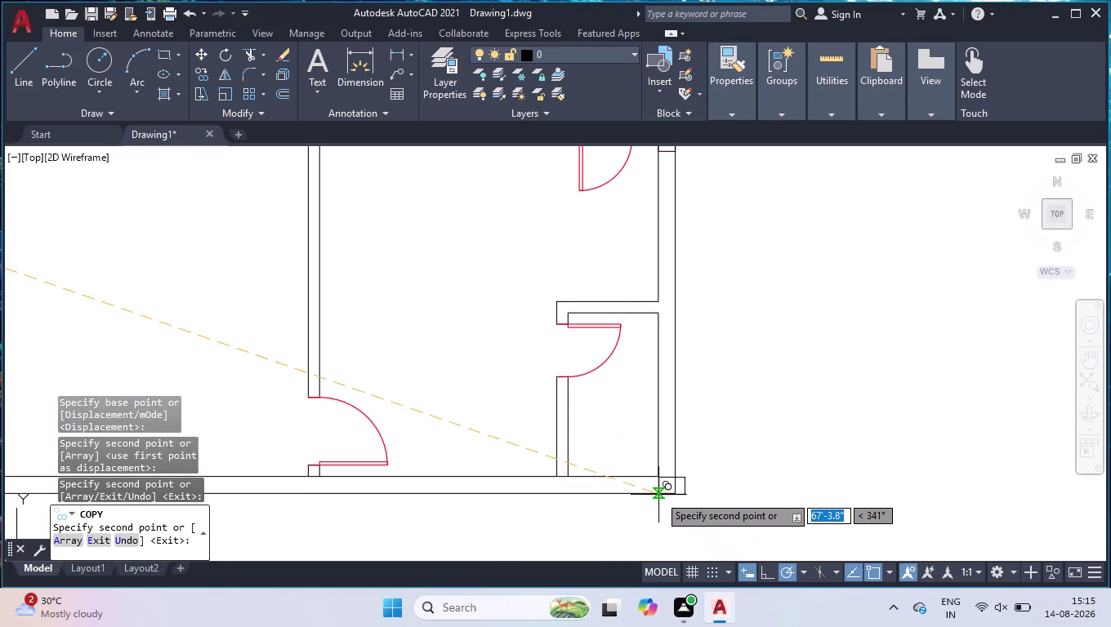
scroll(up, 3)
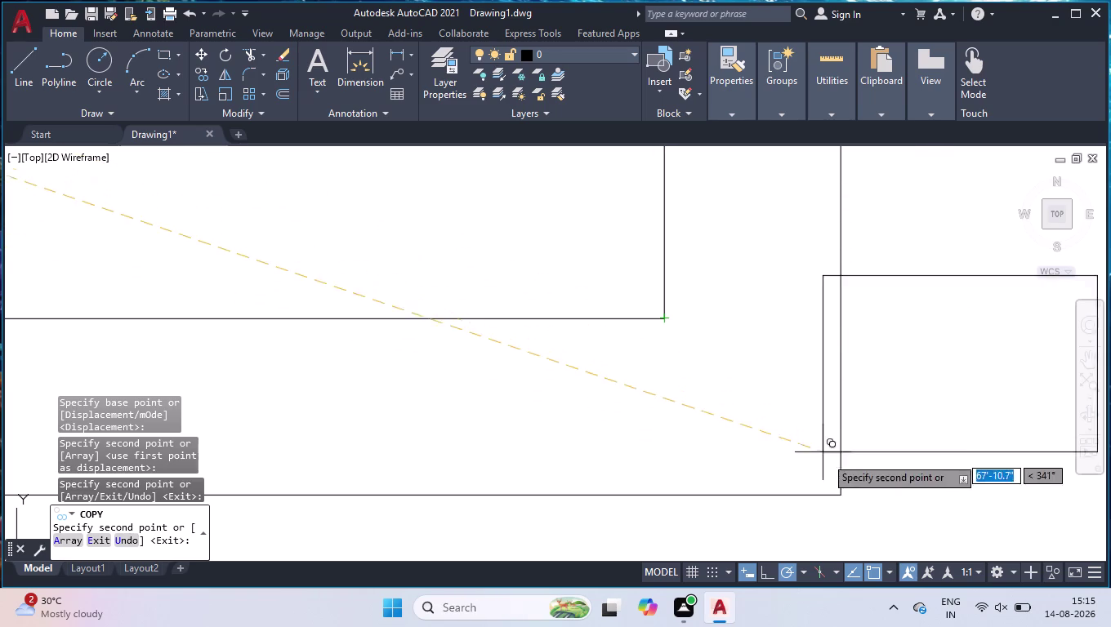
click(837, 491)
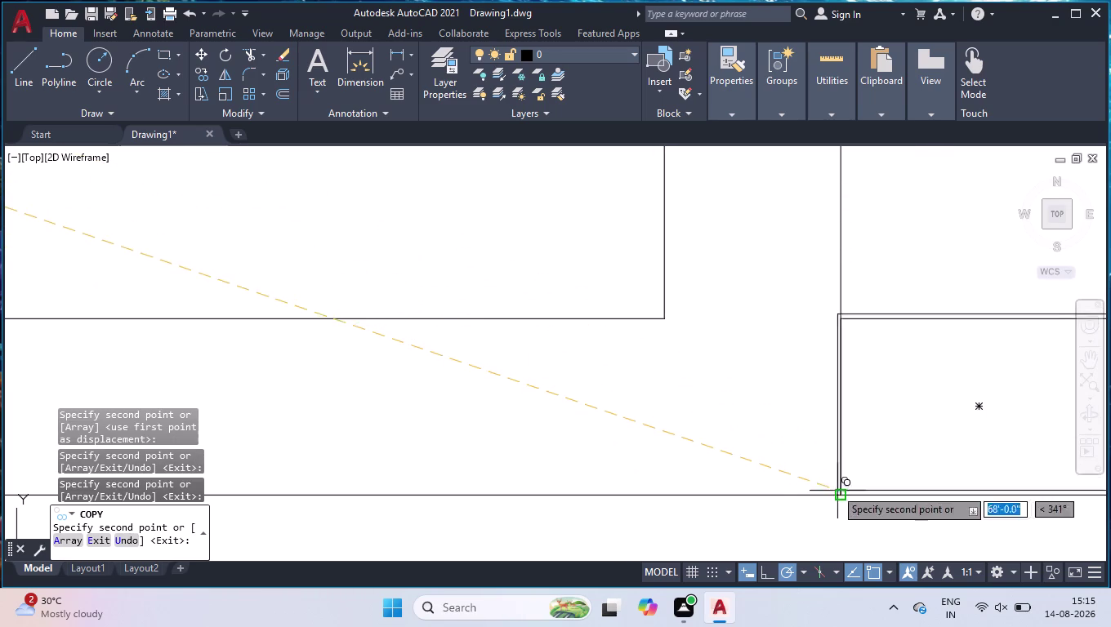
key(Return)
scroll(down, 3)
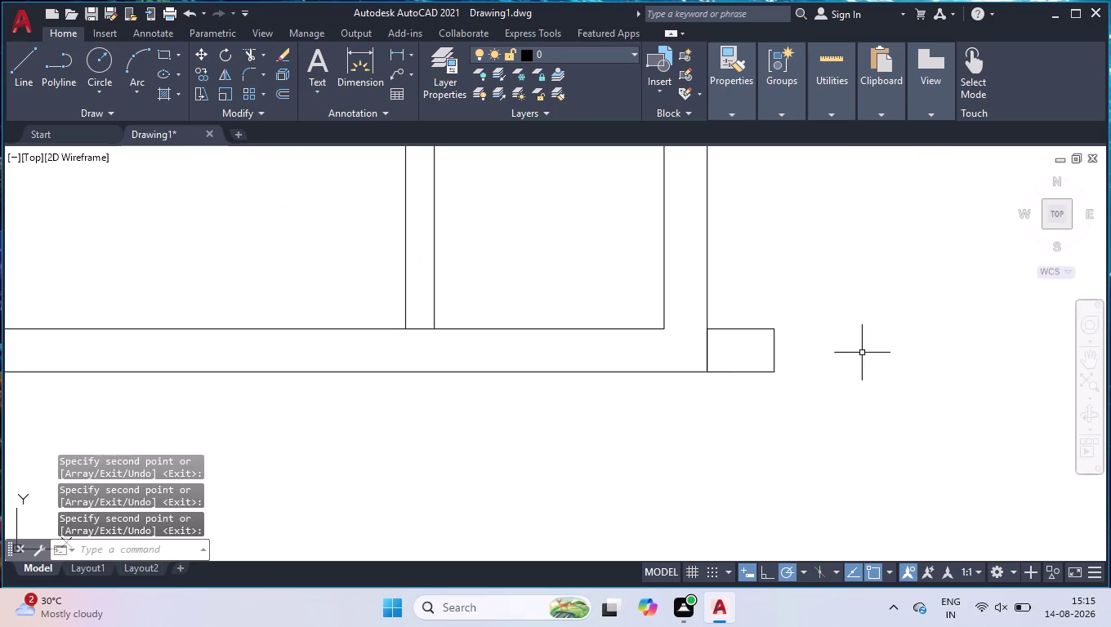
Move the window block at the wall end left into its wall opening.
drag(790, 292, 782, 295)
click(729, 418)
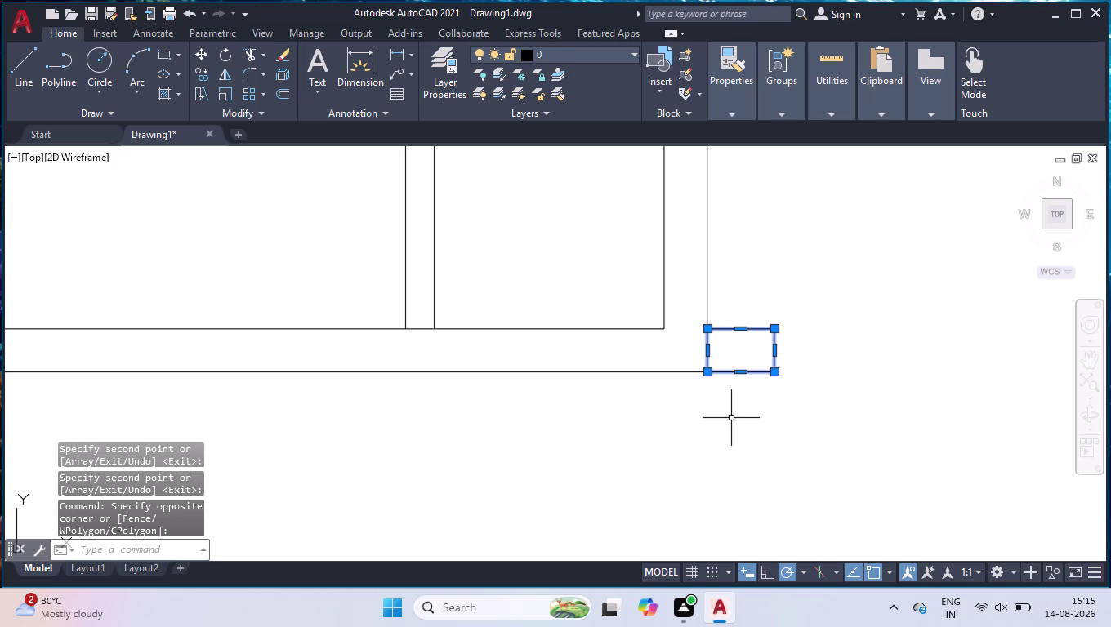
text(mov)
key(Return)
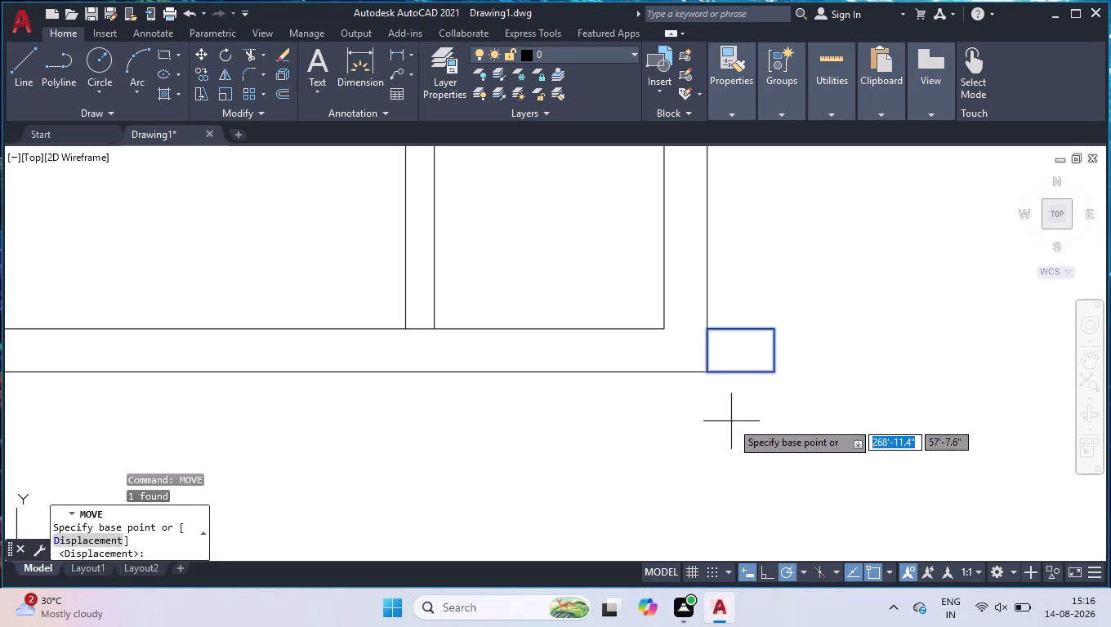
click(780, 369)
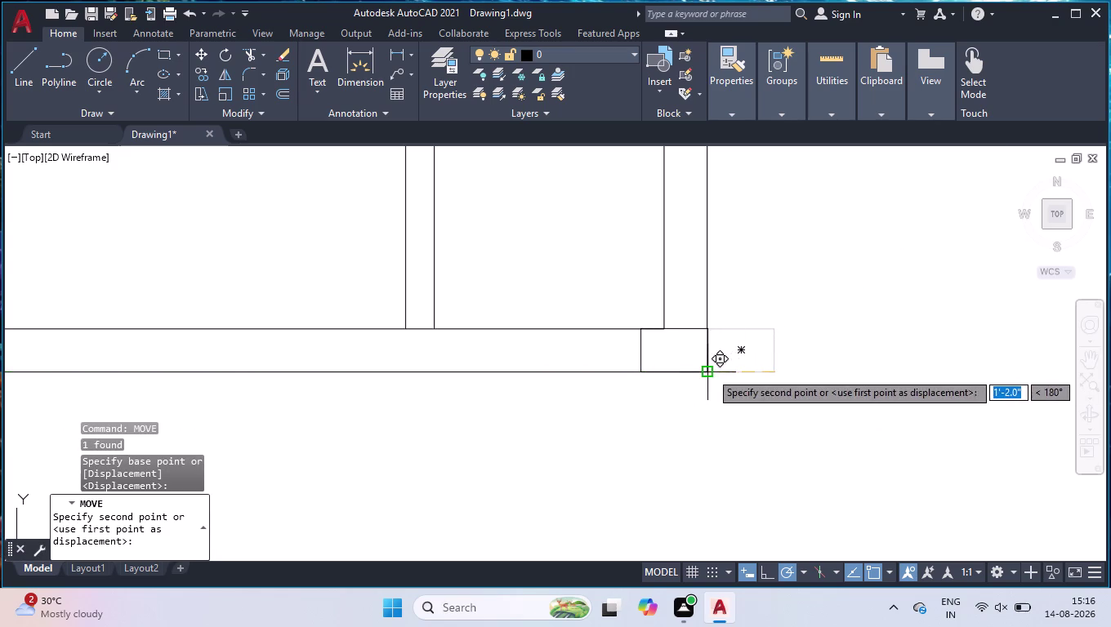
click(706, 371)
scroll(down, 3)
scroll(down, 3)
scroll(up, 3)
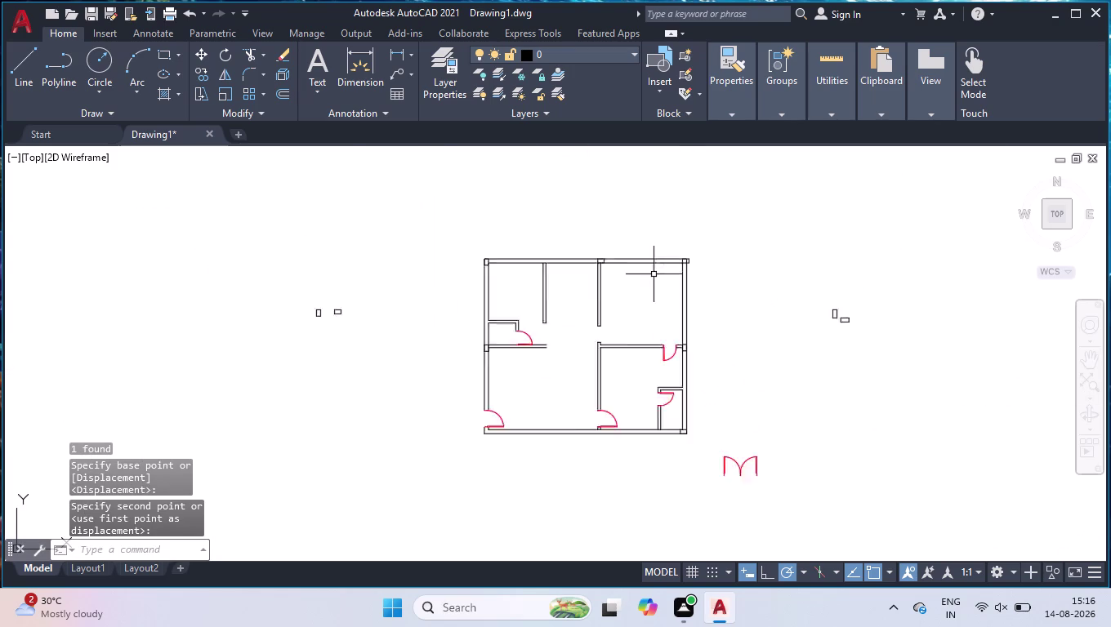
scroll(up, 3)
scroll(up, 3)
Shift the other wall-end window block about 5 inches left into place.
key(space)
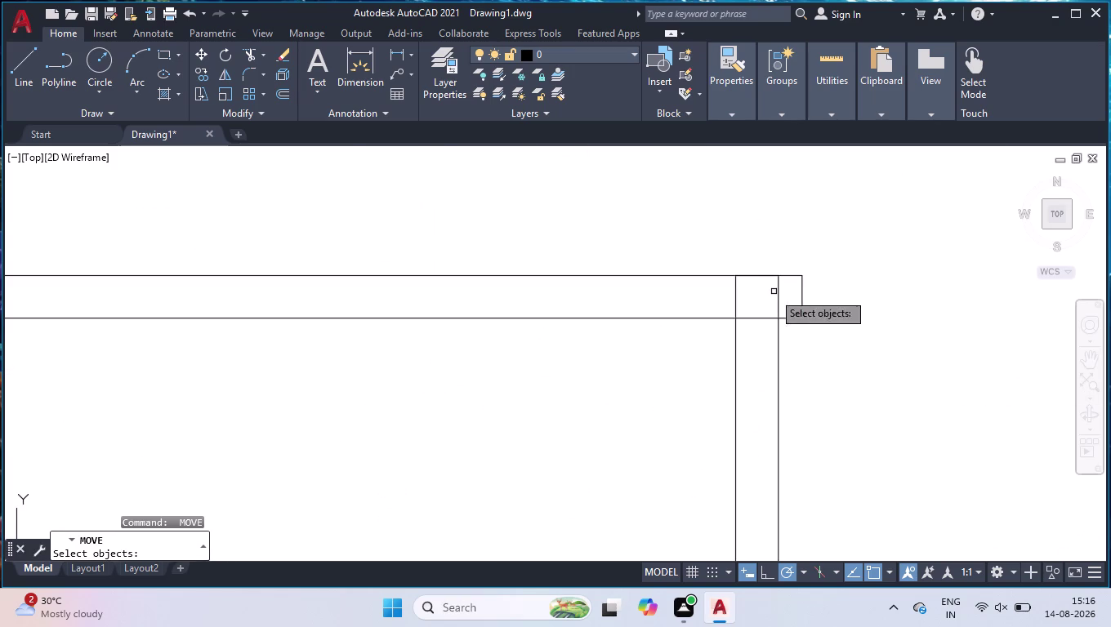
click(797, 279)
double_click(802, 266)
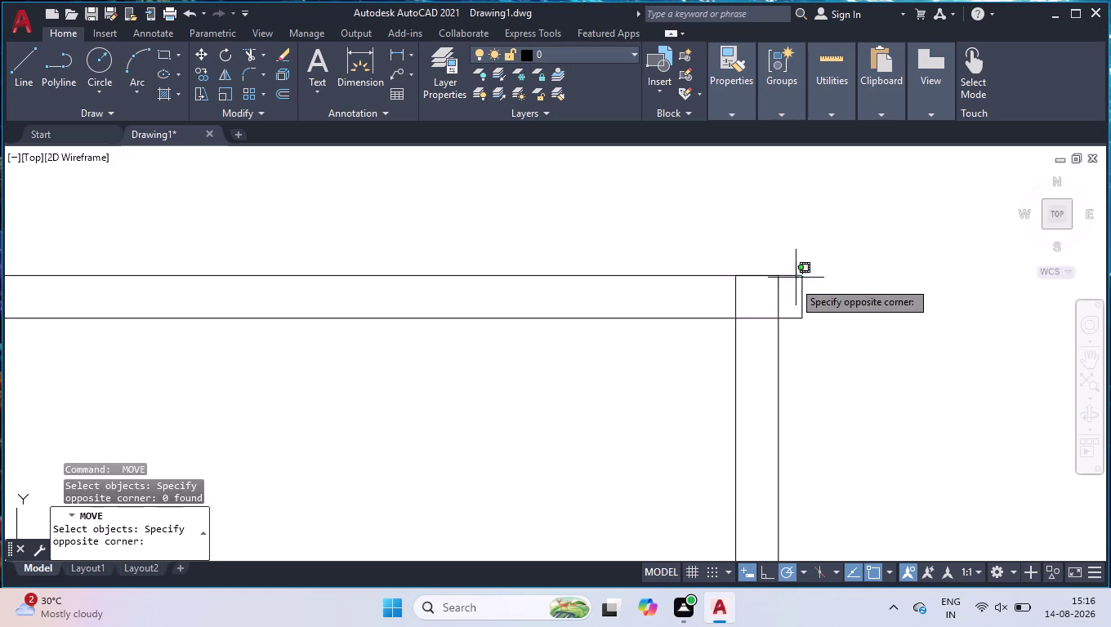
click(792, 285)
key(space)
click(803, 315)
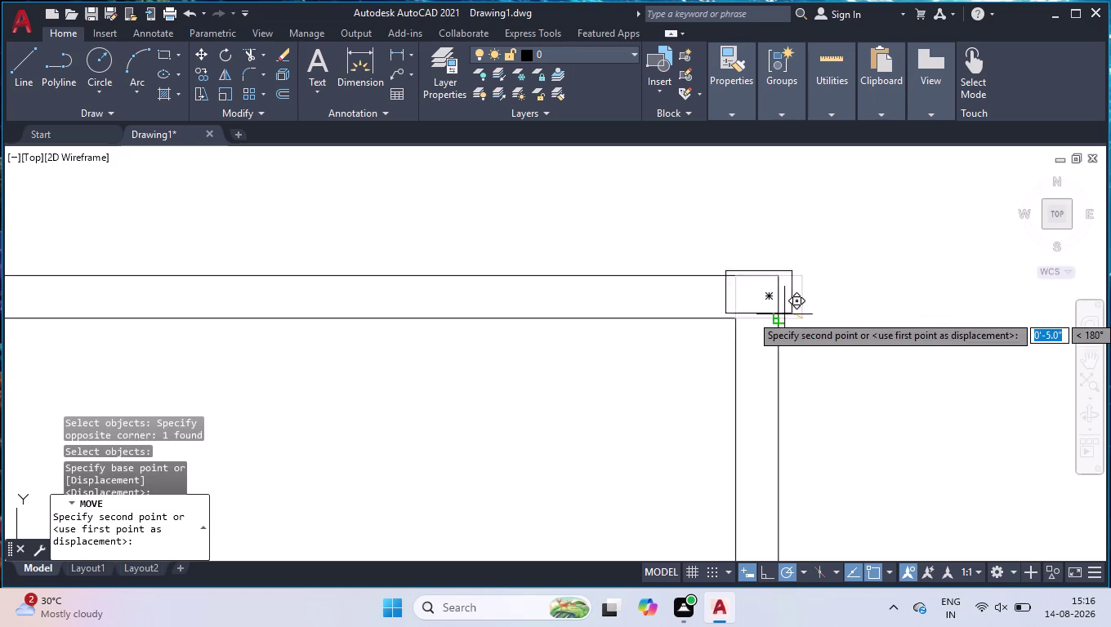
click(782, 316)
scroll(down, 3)
scroll(down, 3)
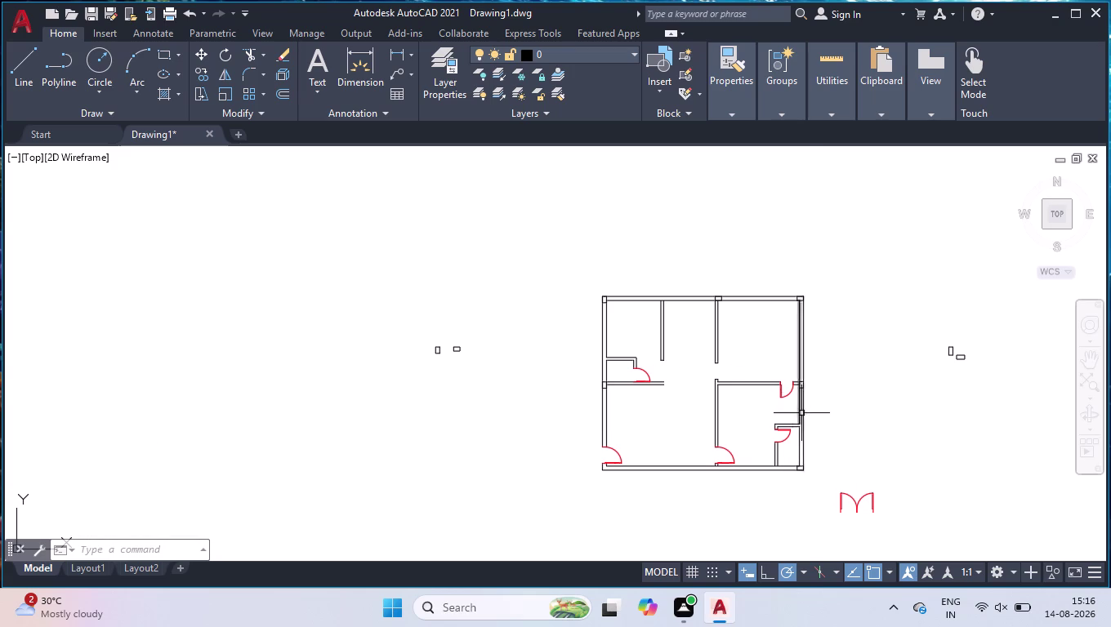
scroll(up, 3)
scroll(up, 3)
click(822, 221)
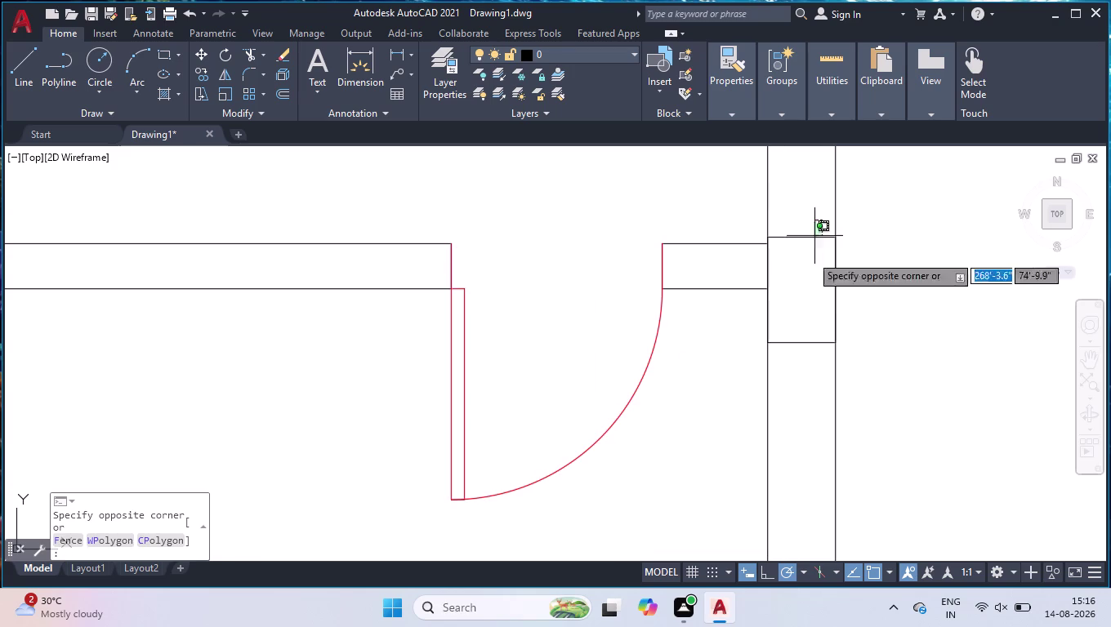
click(803, 352)
text(mov)
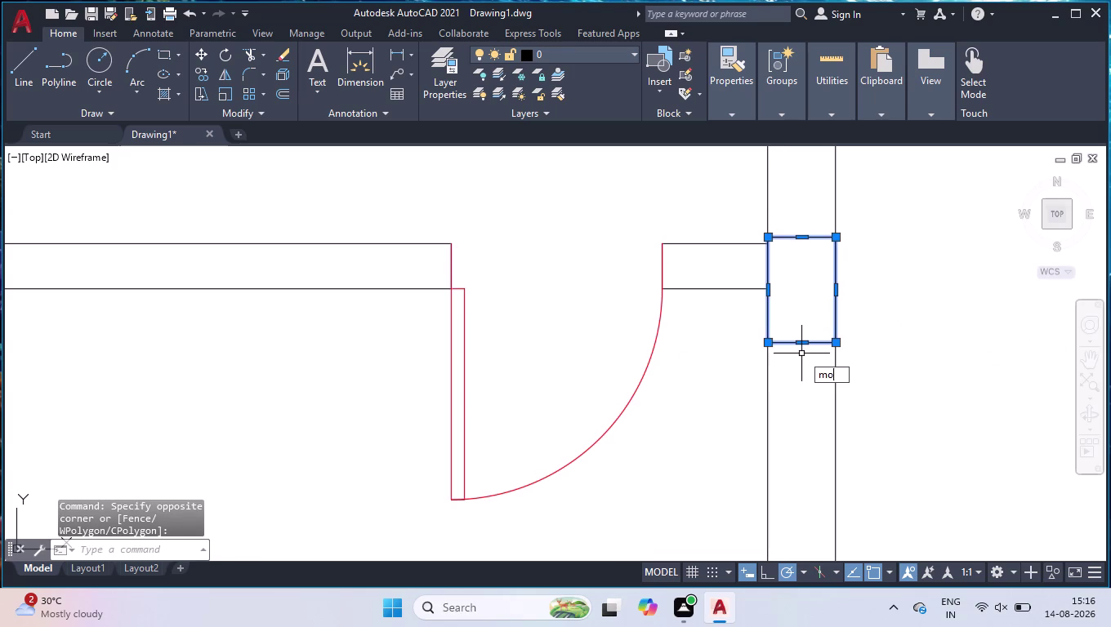
text(e)
key(Return)
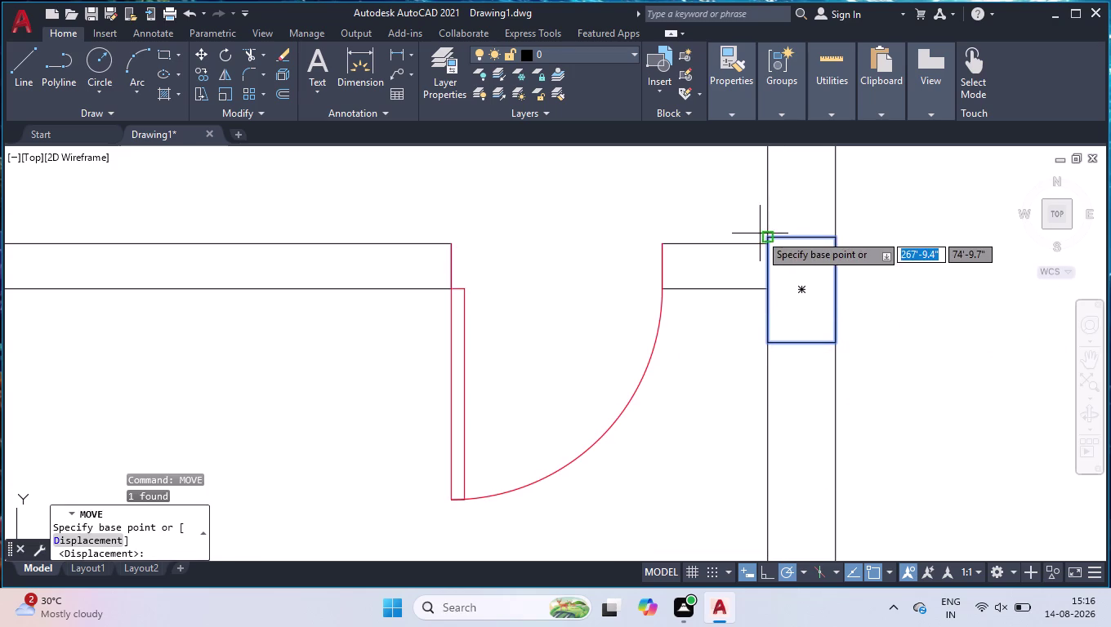
scroll(up, 3)
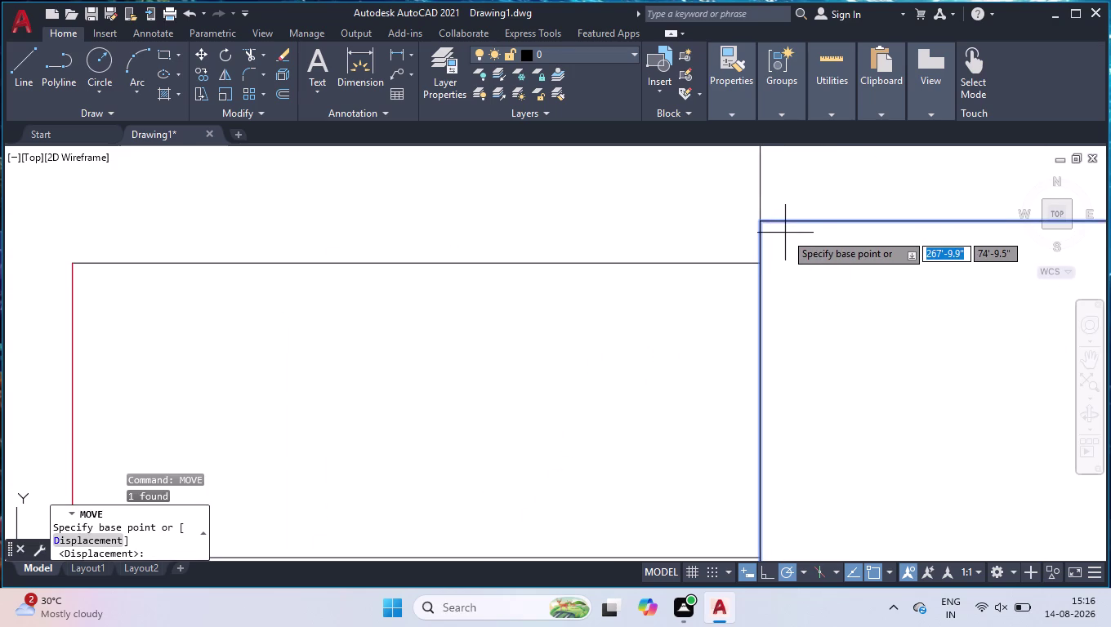
key(space)
key(space)
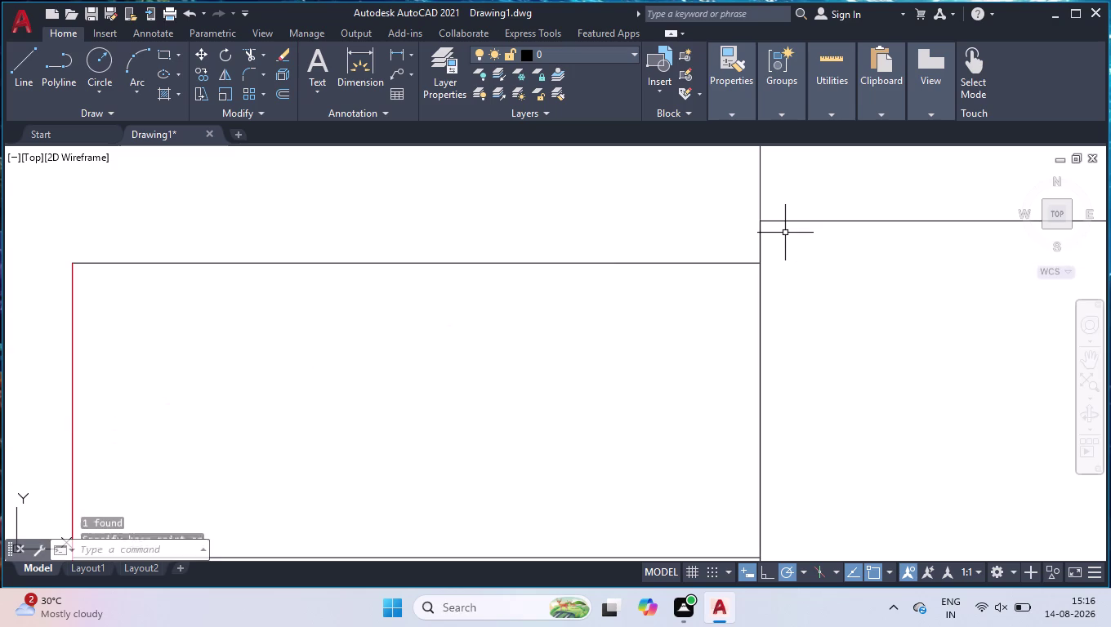
scroll(down, 3)
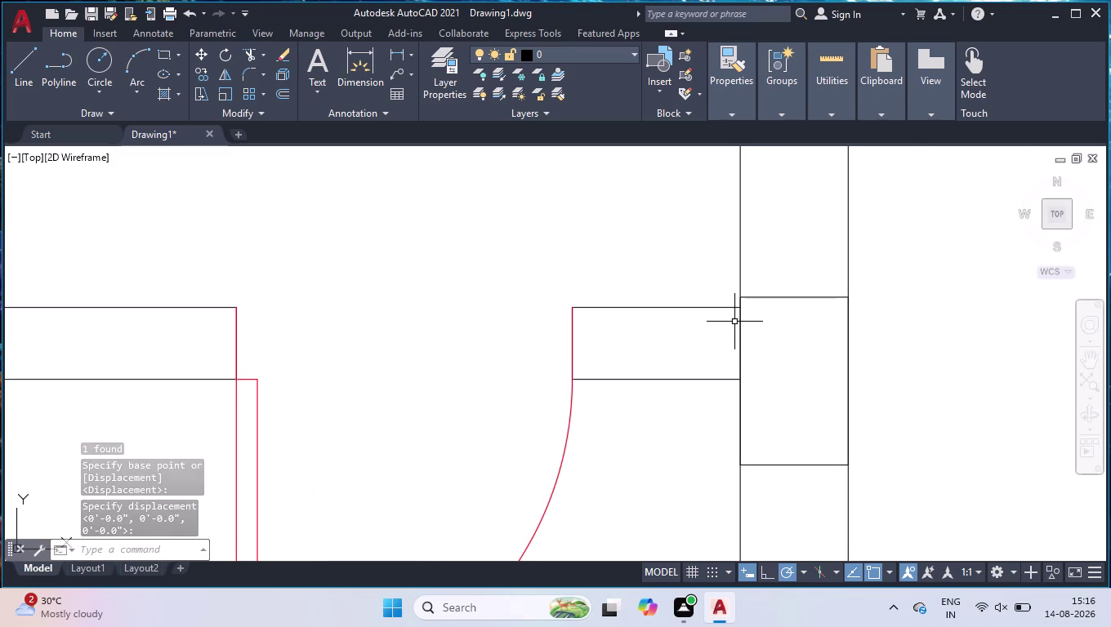
scroll(down, 3)
scroll(down, 3)
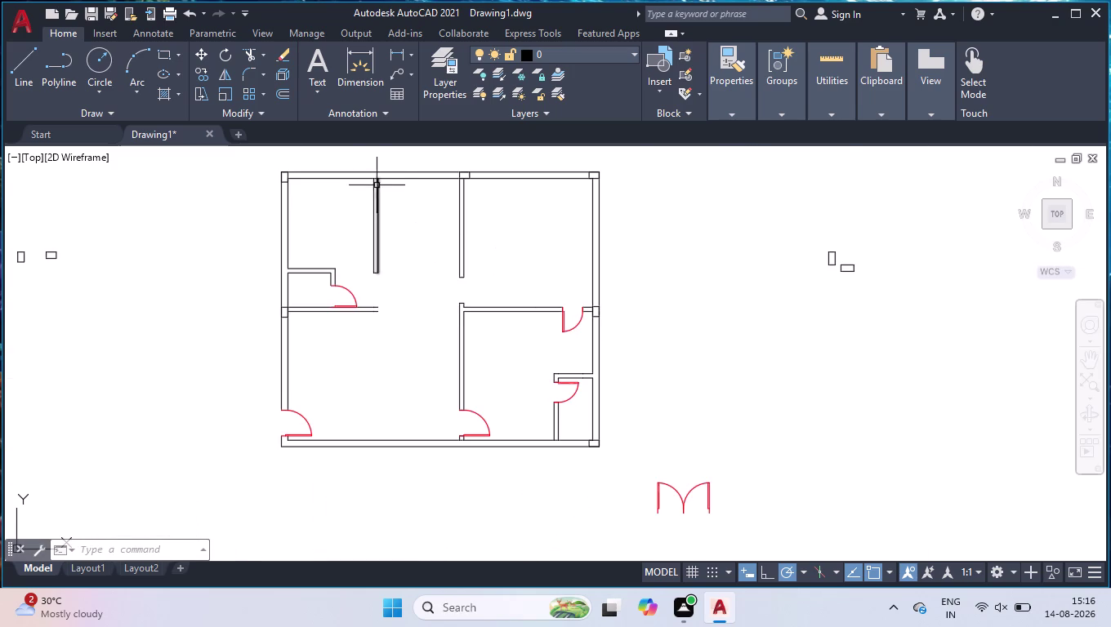
scroll(up, 3)
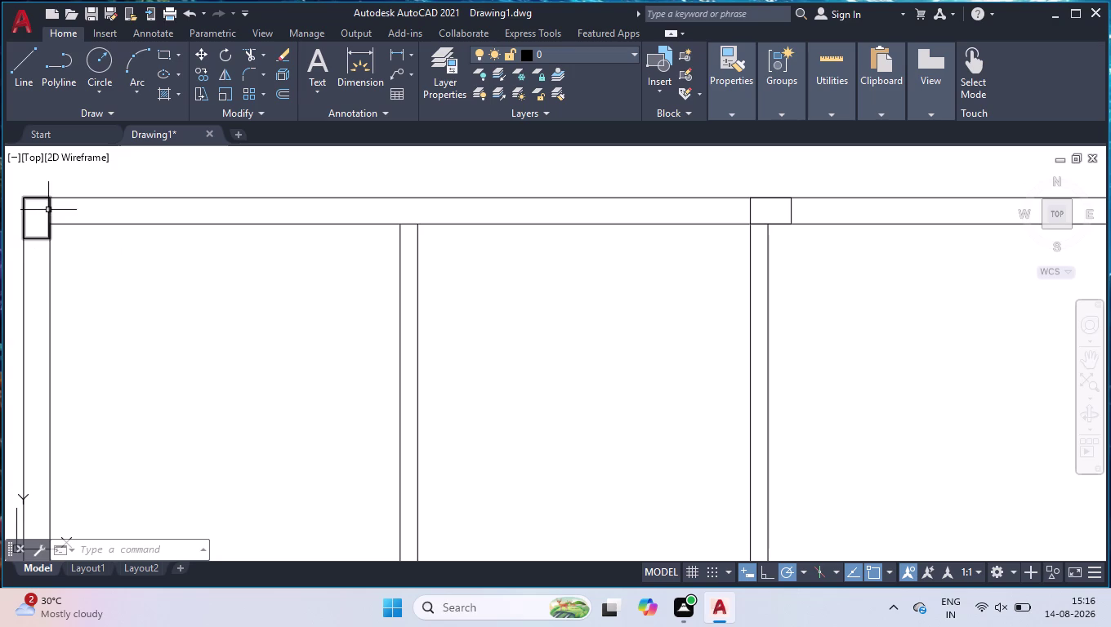
Copy the top-left corner block from its top edge to the interior-wall junction, then end COPY.
click(48, 210)
text(co)
key(Return)
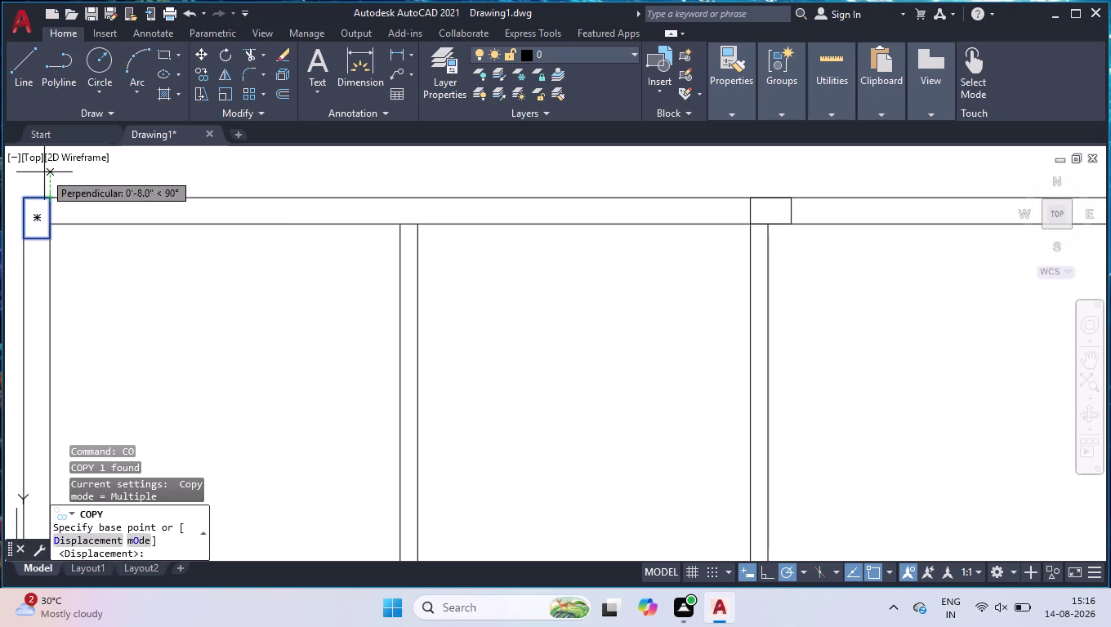
click(23, 195)
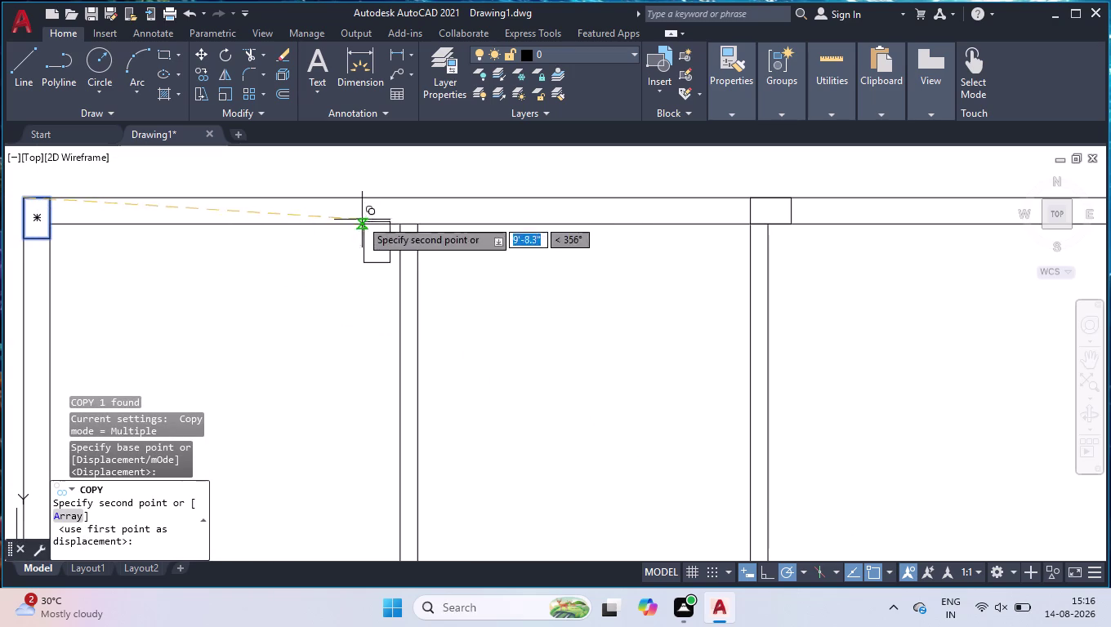
scroll(up, 3)
scroll(down, 3)
scroll(up, 3)
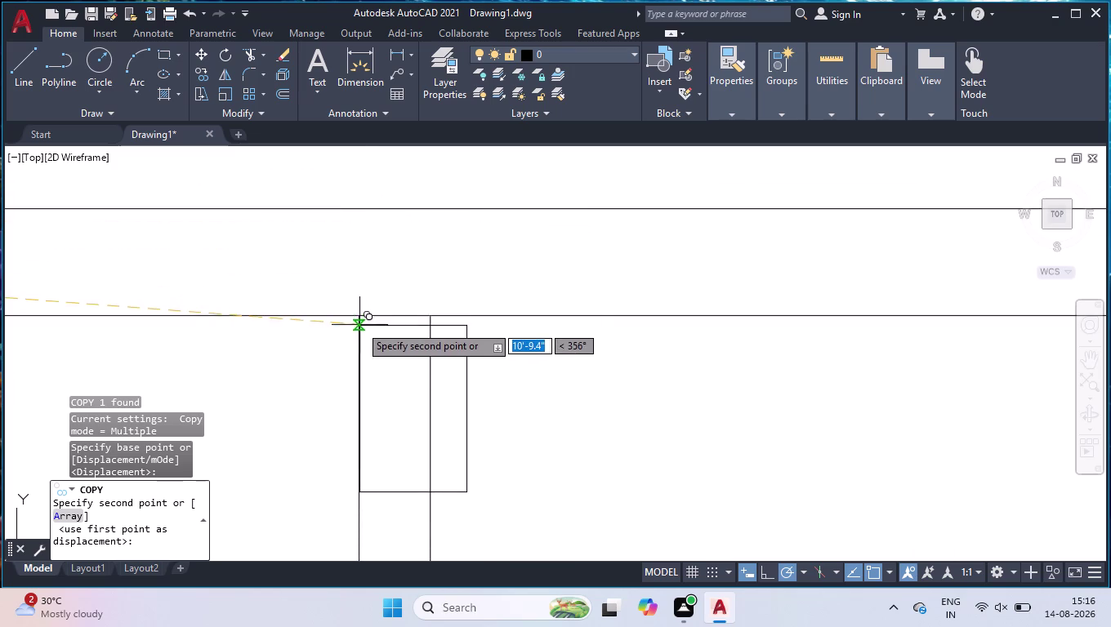
click(357, 211)
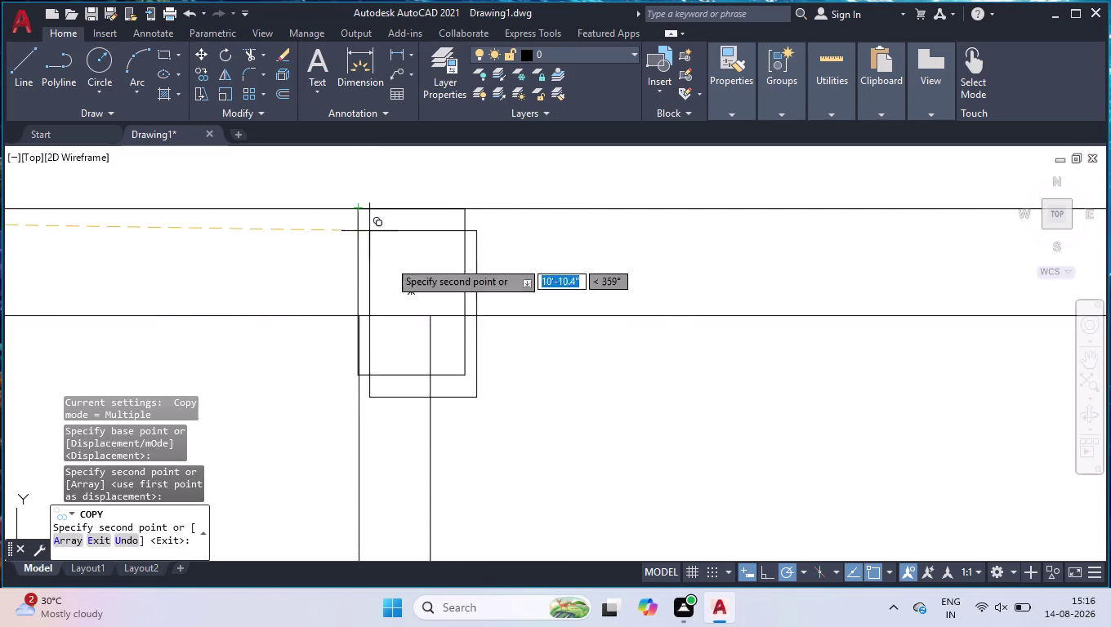
scroll(up, 3)
scroll(down, 3)
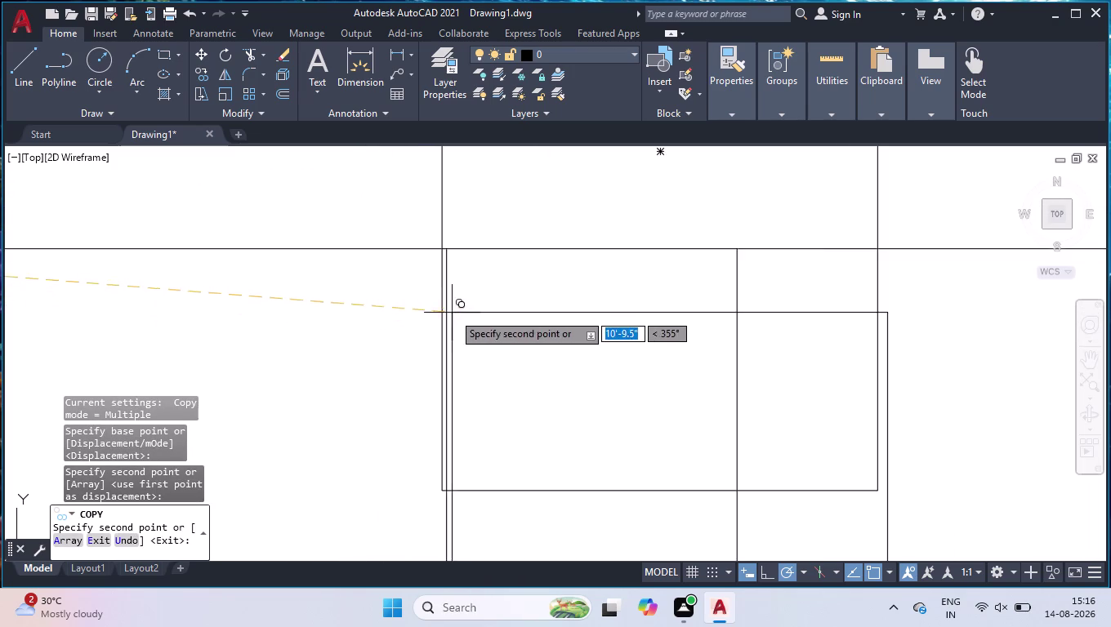
scroll(down, 3)
scroll(down, 3)
scroll(down, 3)
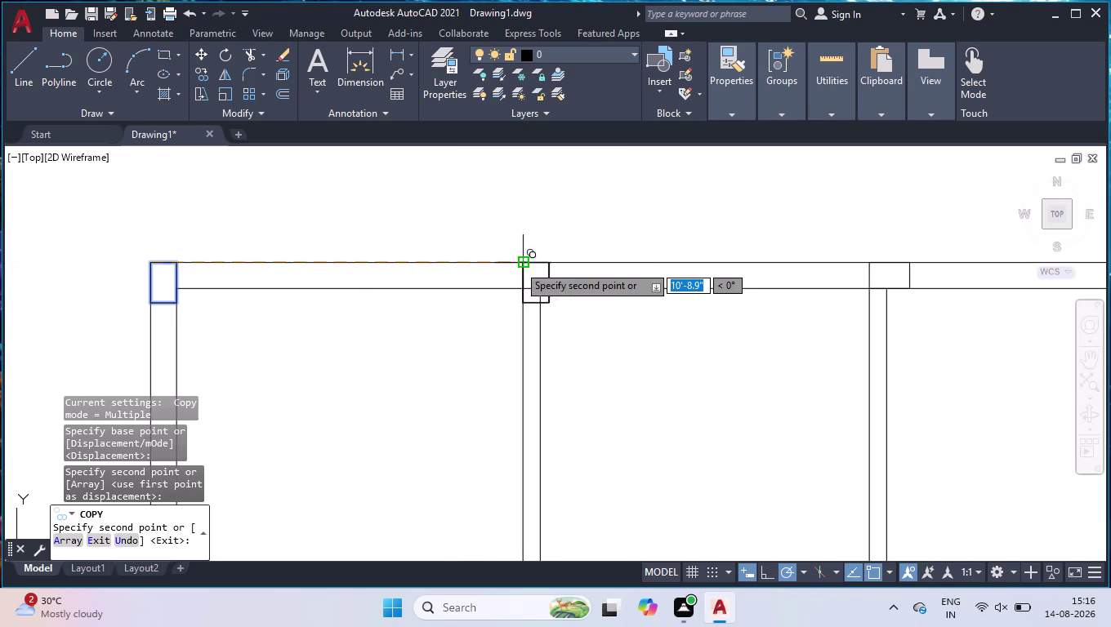
scroll(down, 3)
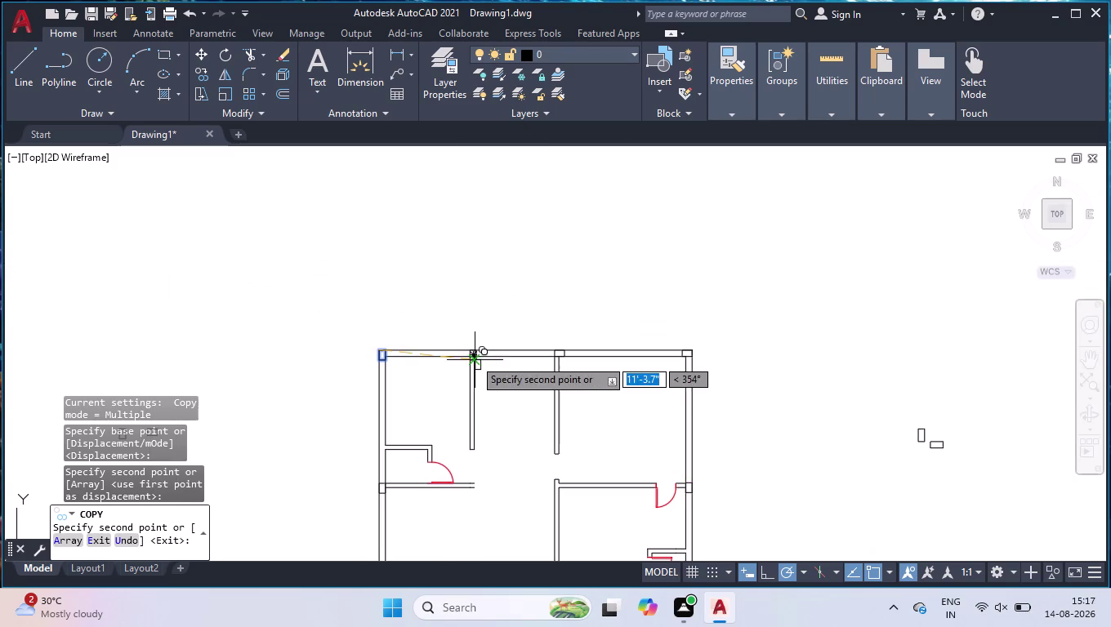
scroll(down, 3)
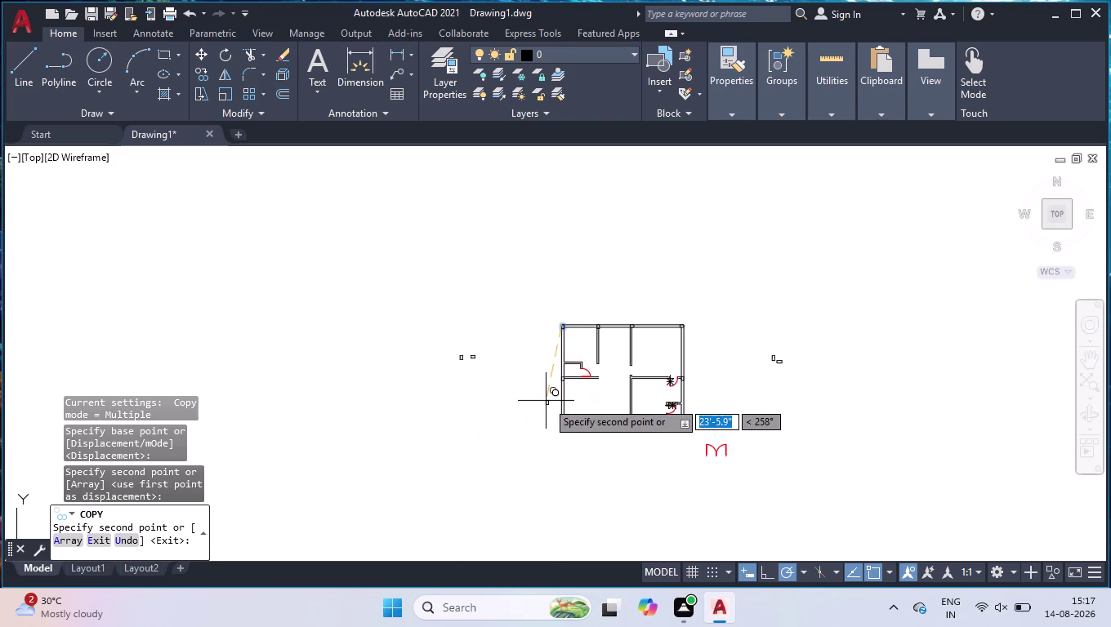
key(Return)
scroll(up, 3)
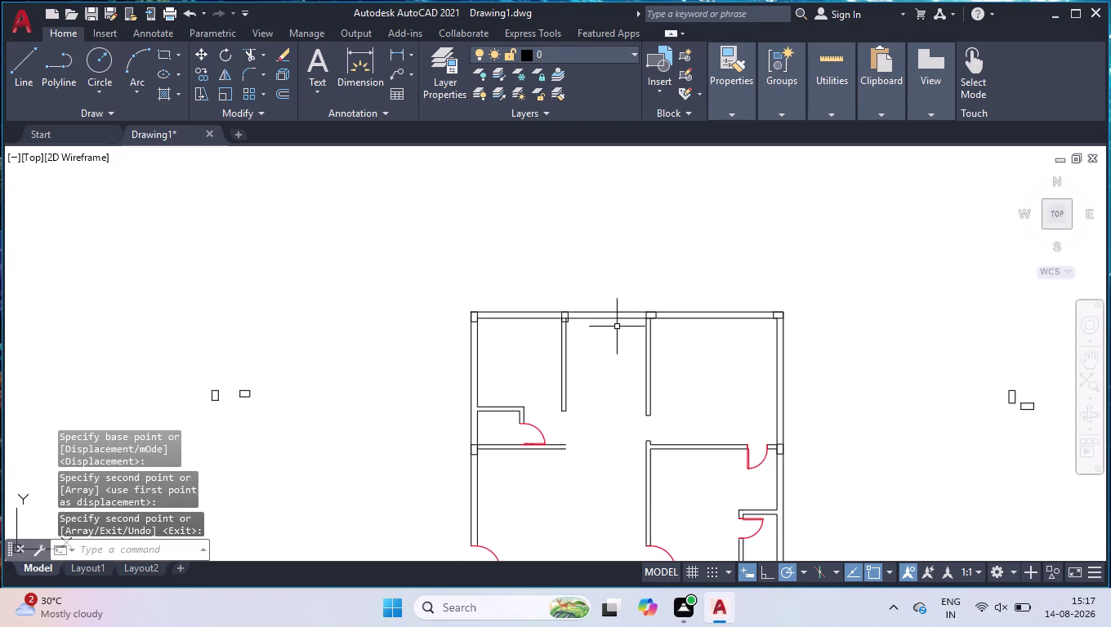
Move the new top-wall block so its corner snaps onto the wall corner.
scroll(up, 3)
scroll(up, 3)
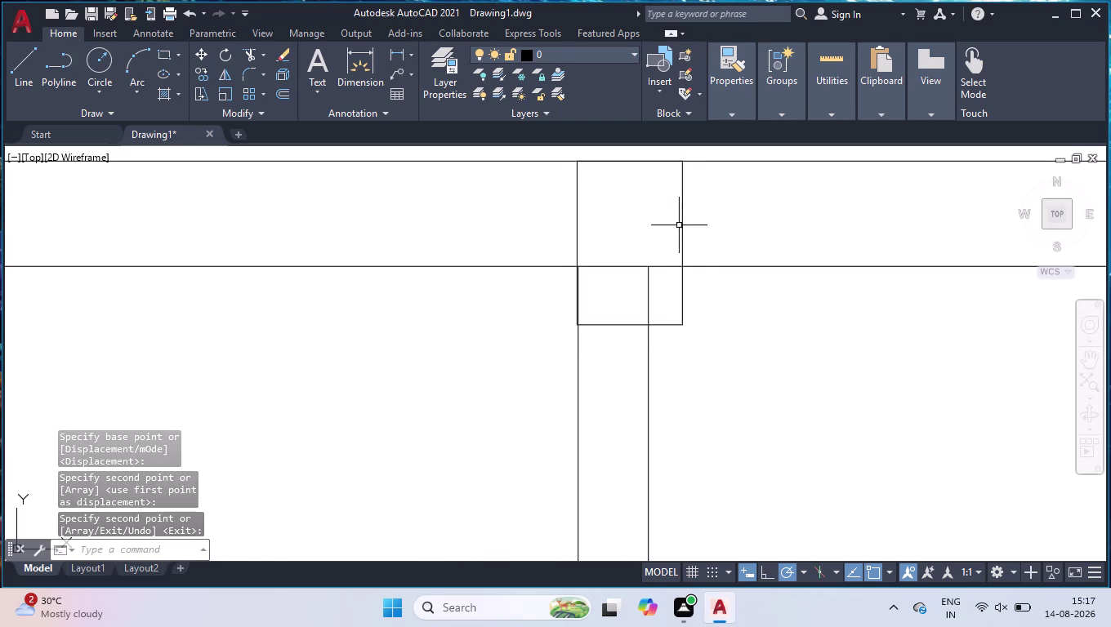
text(mov)
key(Return)
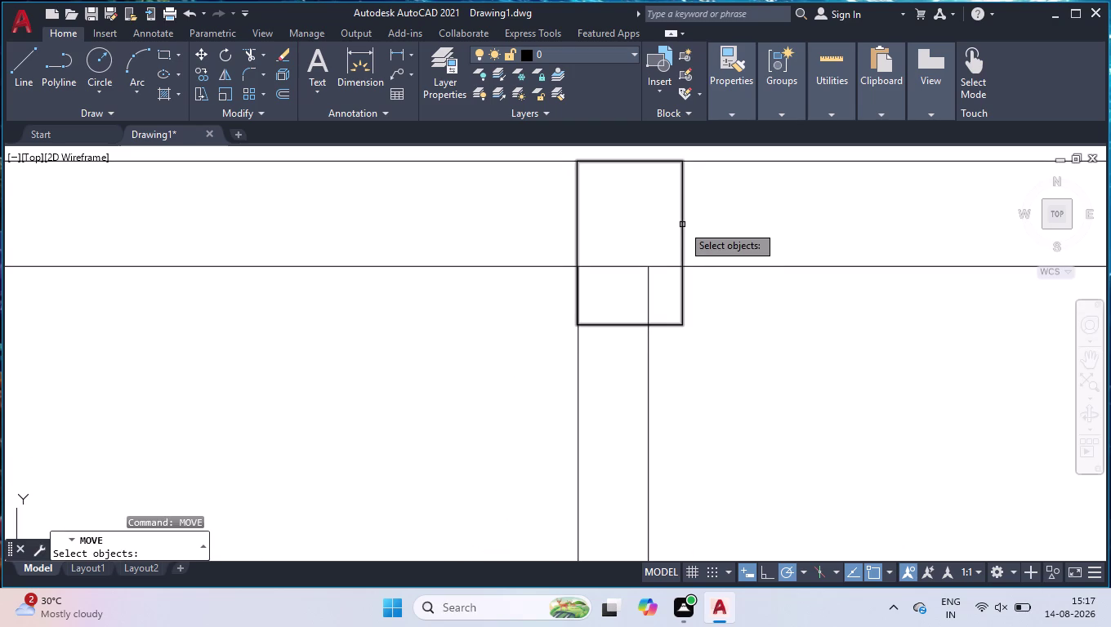
click(682, 225)
key(Return)
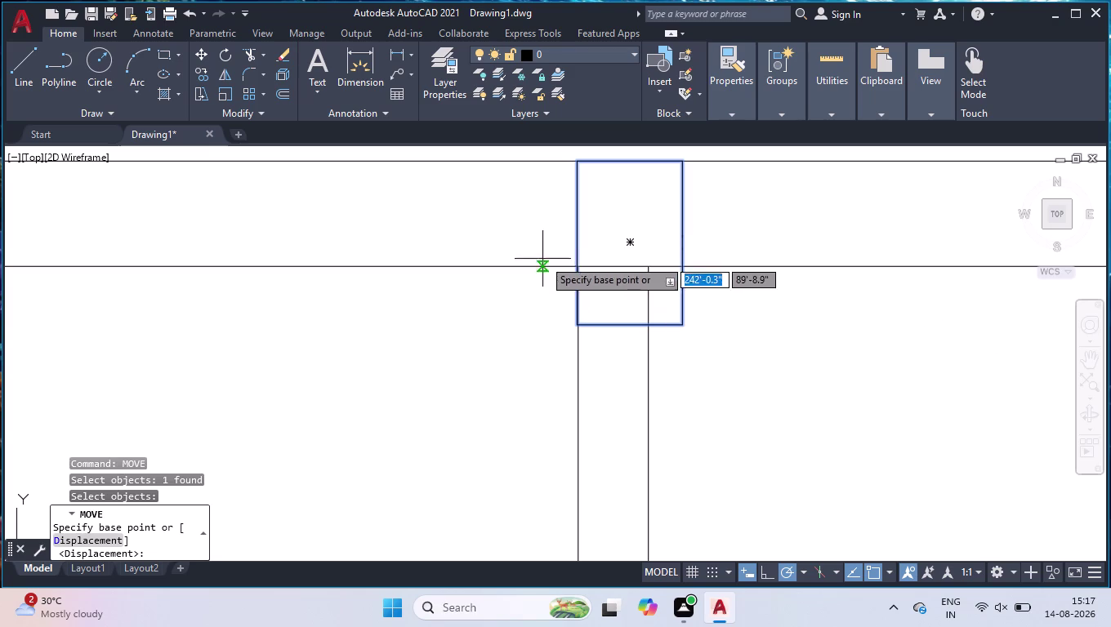
scroll(up, 3)
scroll(up, 3)
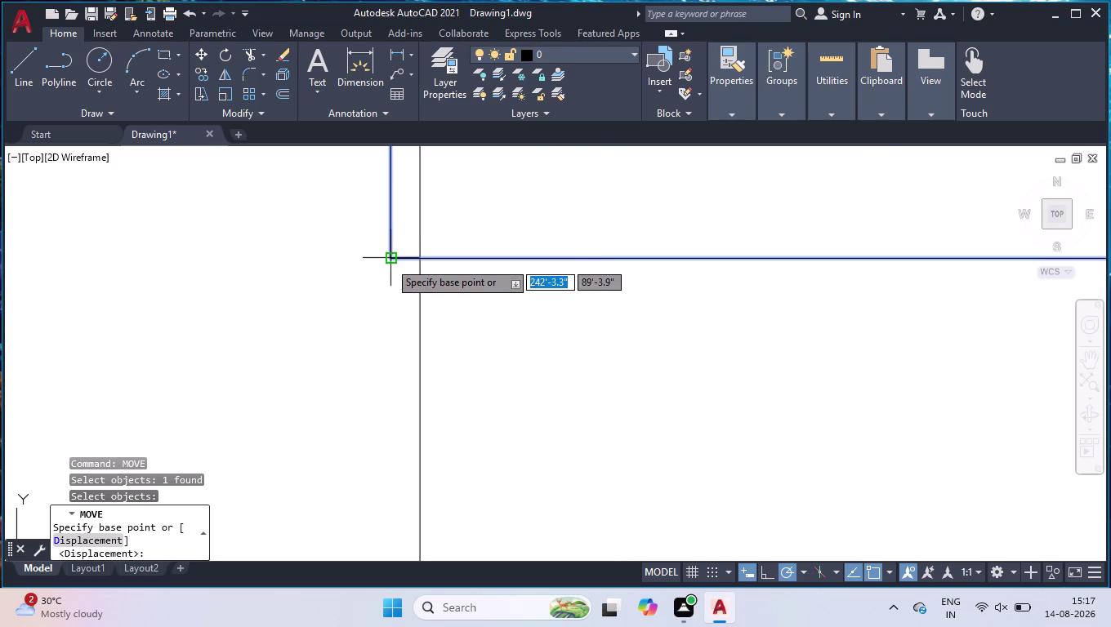
click(391, 261)
click(415, 259)
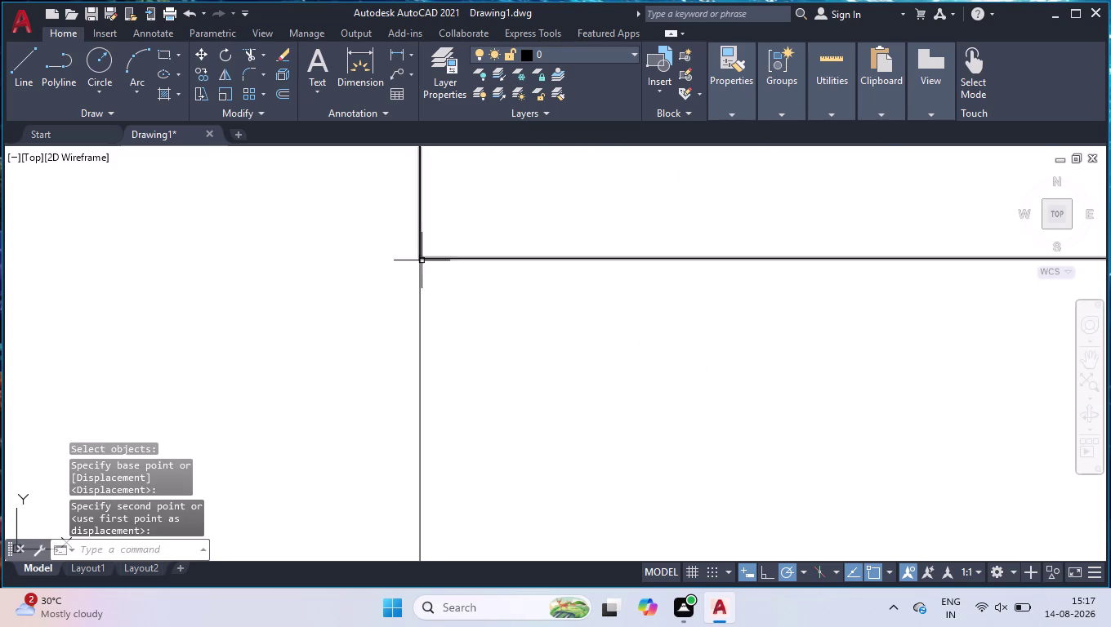
Window-select the leftover tall block at the left of the plan.
scroll(down, 3)
scroll(down, 3)
scroll(down, 3)
scroll(down, 3)
scroll(down, 3)
scroll(down, 3)
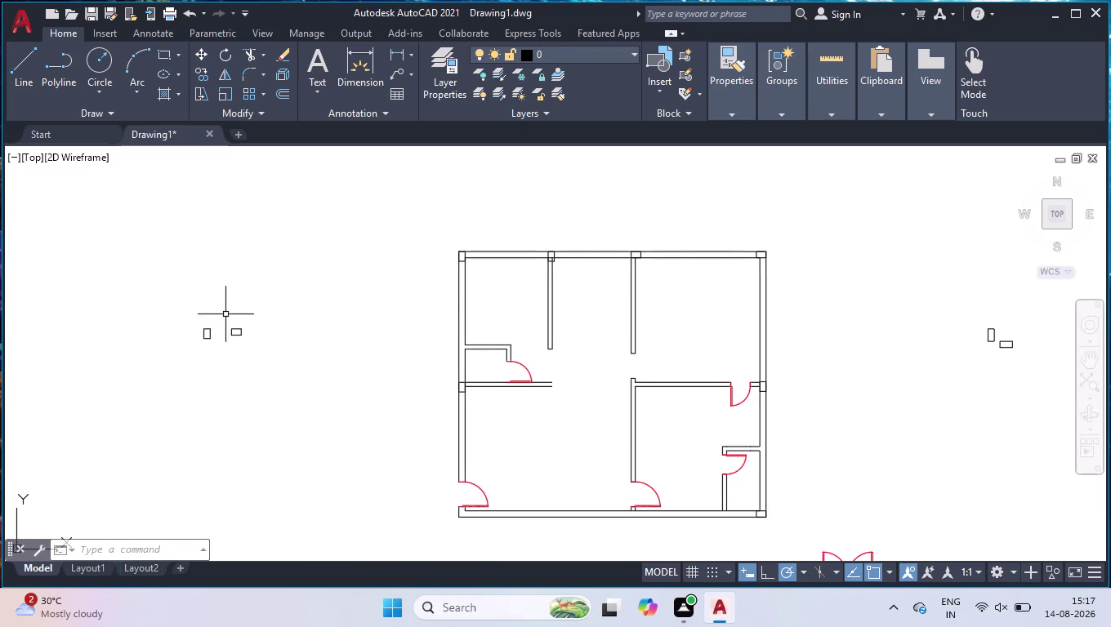
scroll(up, 3)
scroll(up, 3)
drag(219, 304, 225, 325)
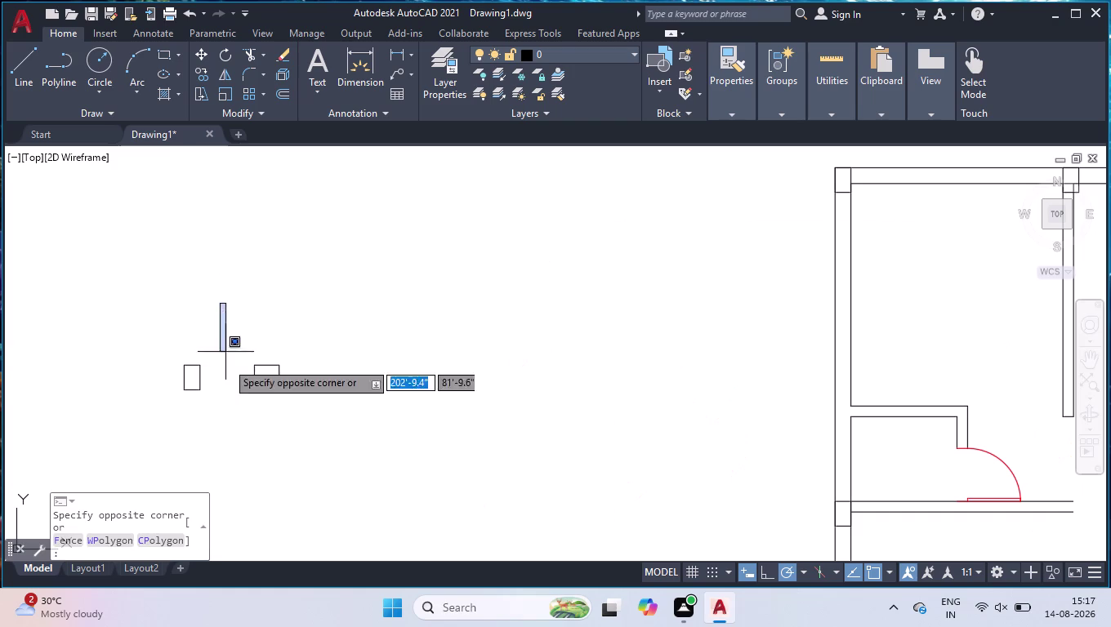
click(184, 411)
Copy the selected tall block from its reference point to the wall end.
key(c)
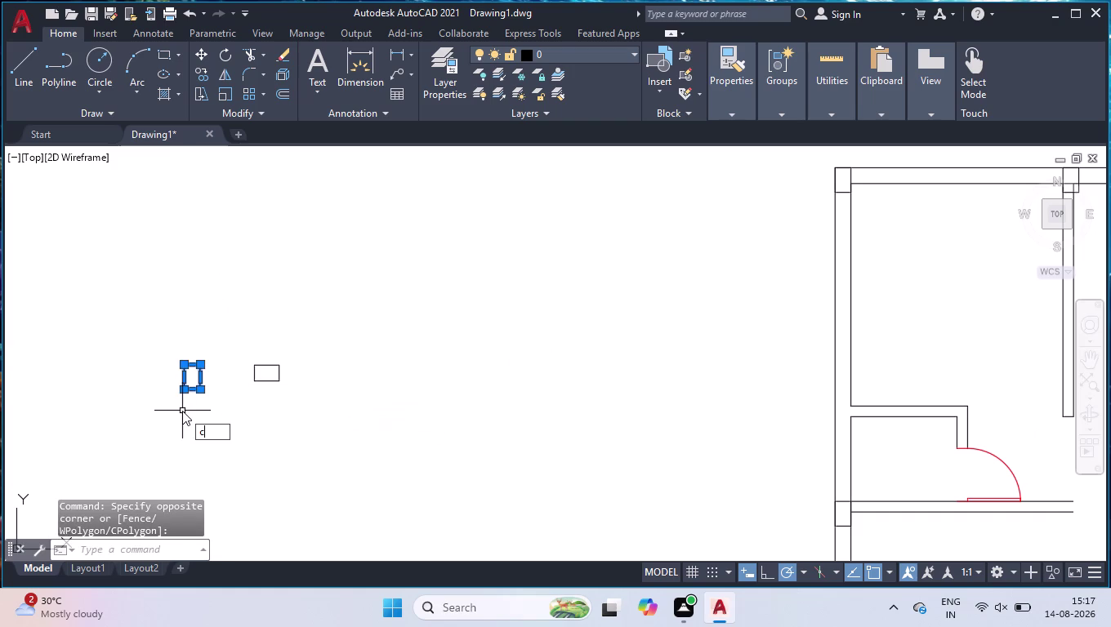
key(BackSpace)
text(co)
key(Return)
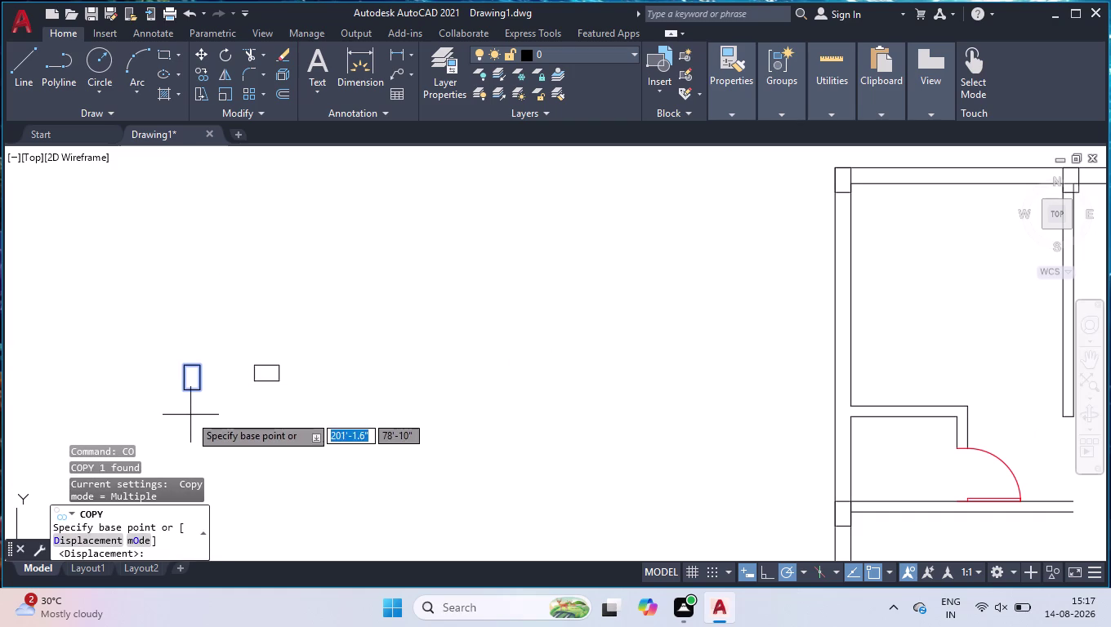
click(204, 365)
scroll(down, 3)
scroll(up, 3)
scroll(up, 3)
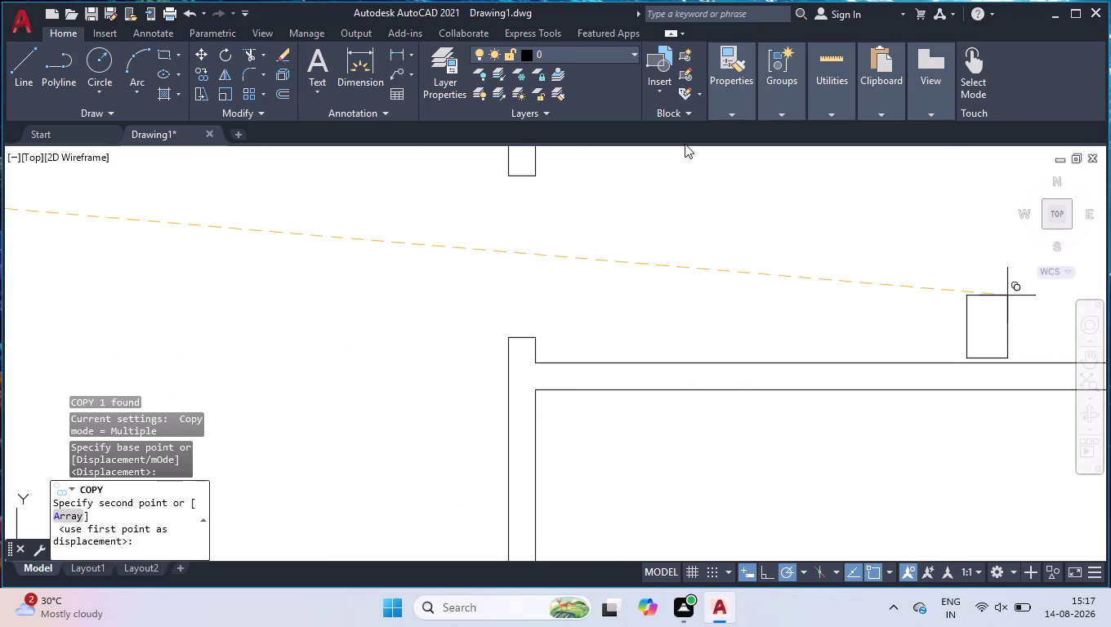
scroll(up, 3)
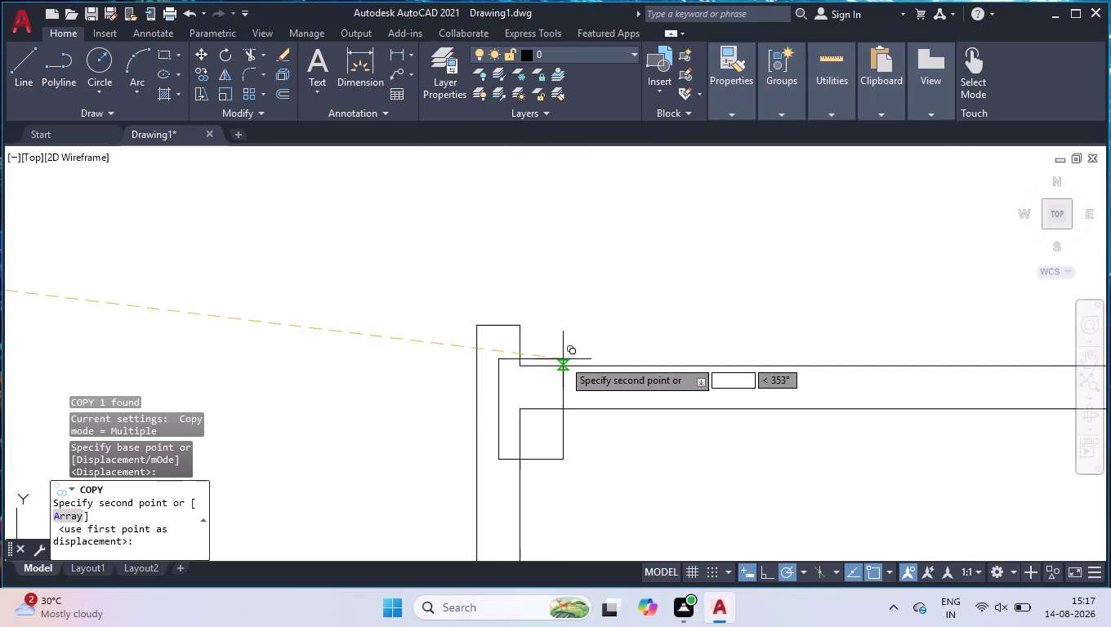
scroll(up, 3)
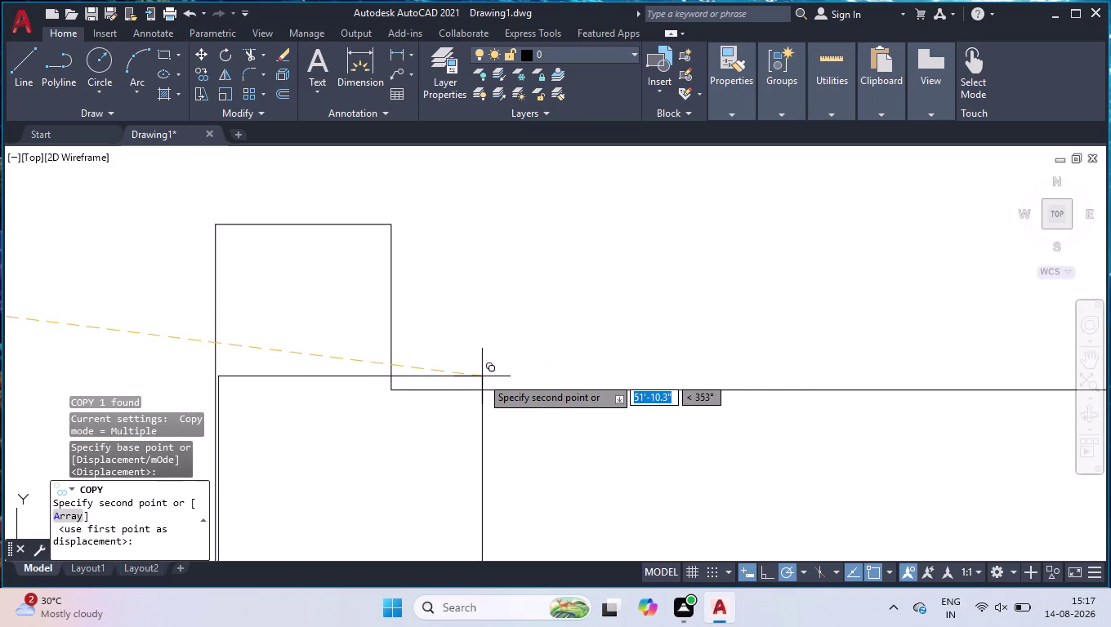
click(480, 376)
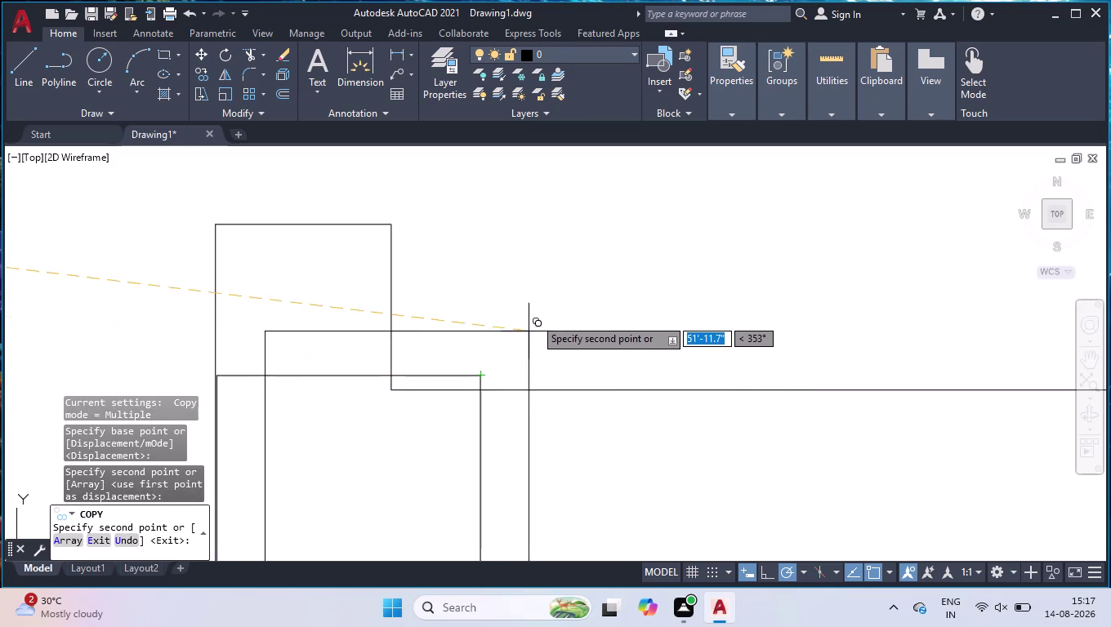
key(Return)
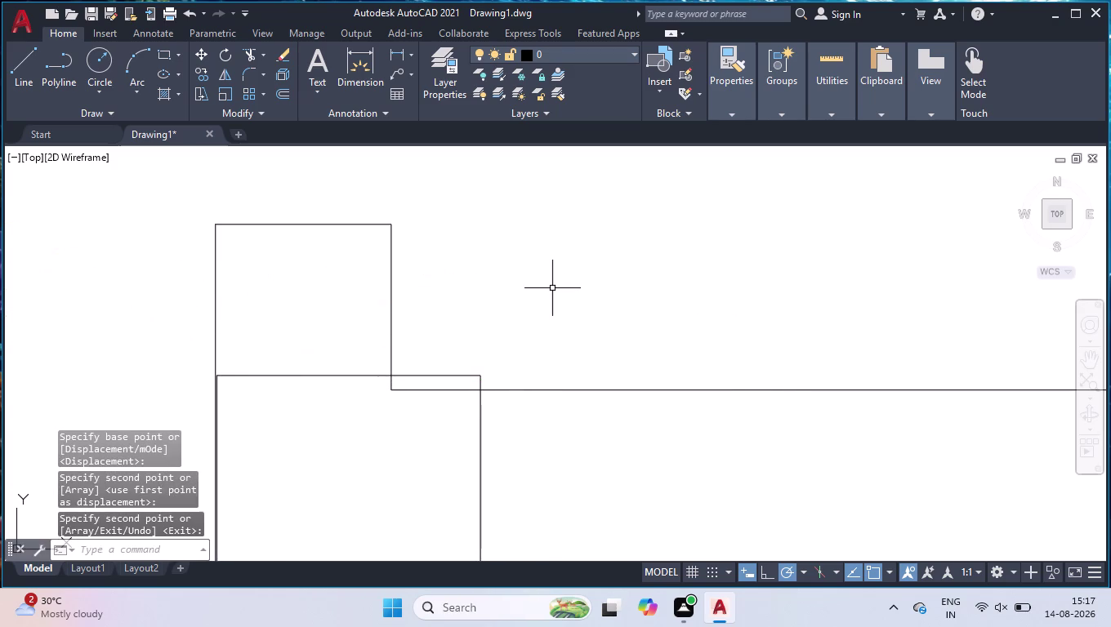
Move the placed copy by its corner onto the wall corner.
scroll(down, 3)
click(486, 380)
click(420, 403)
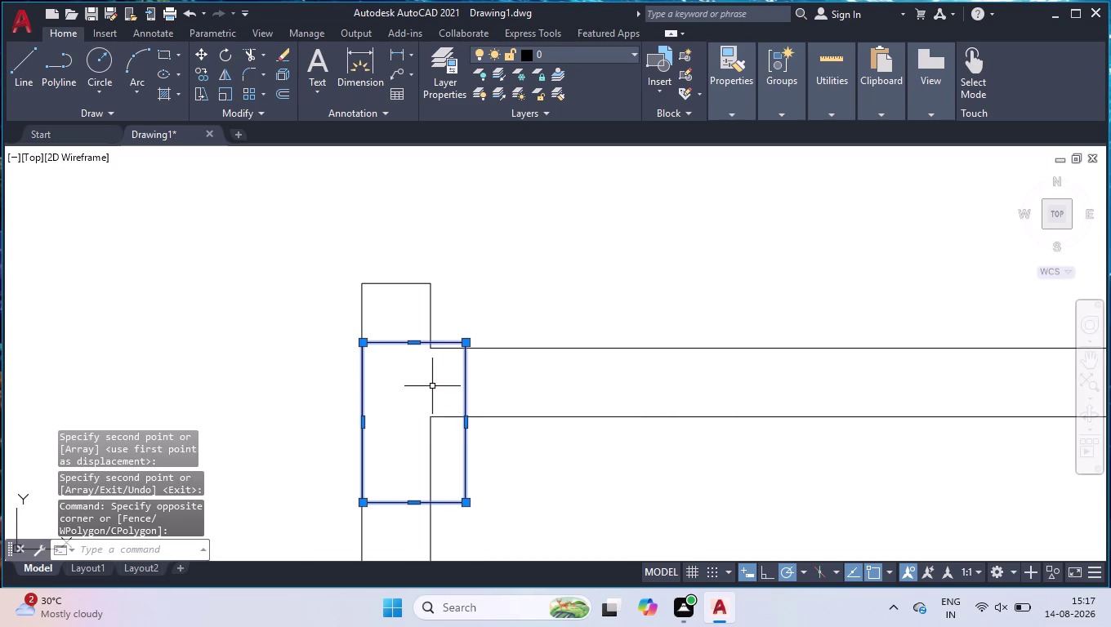
text(mov)
key(Return)
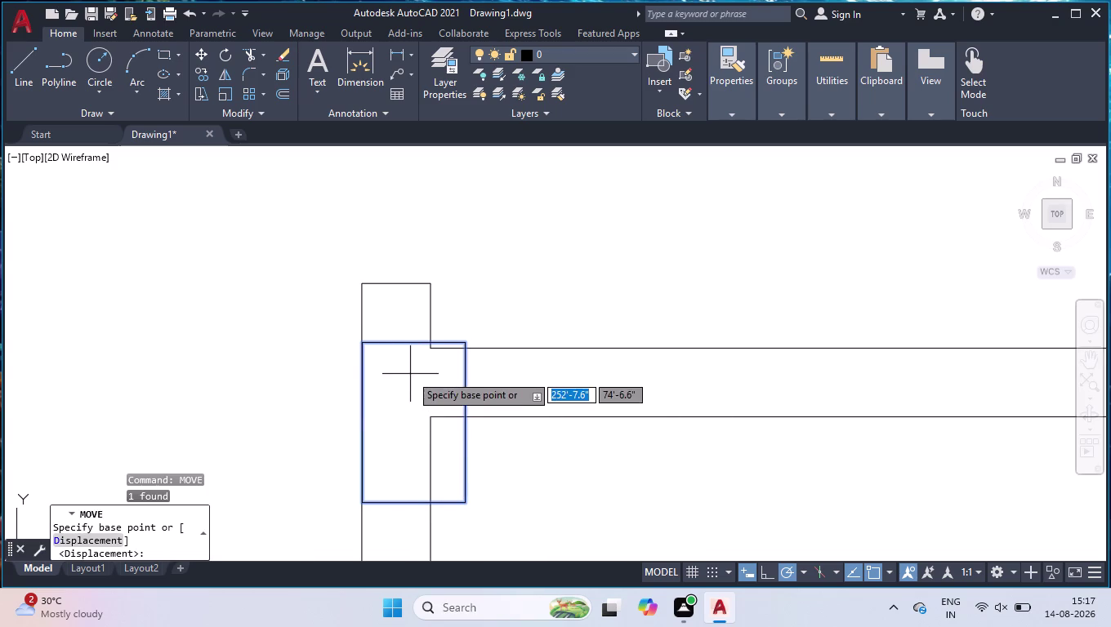
scroll(up, 3)
scroll(up, 3)
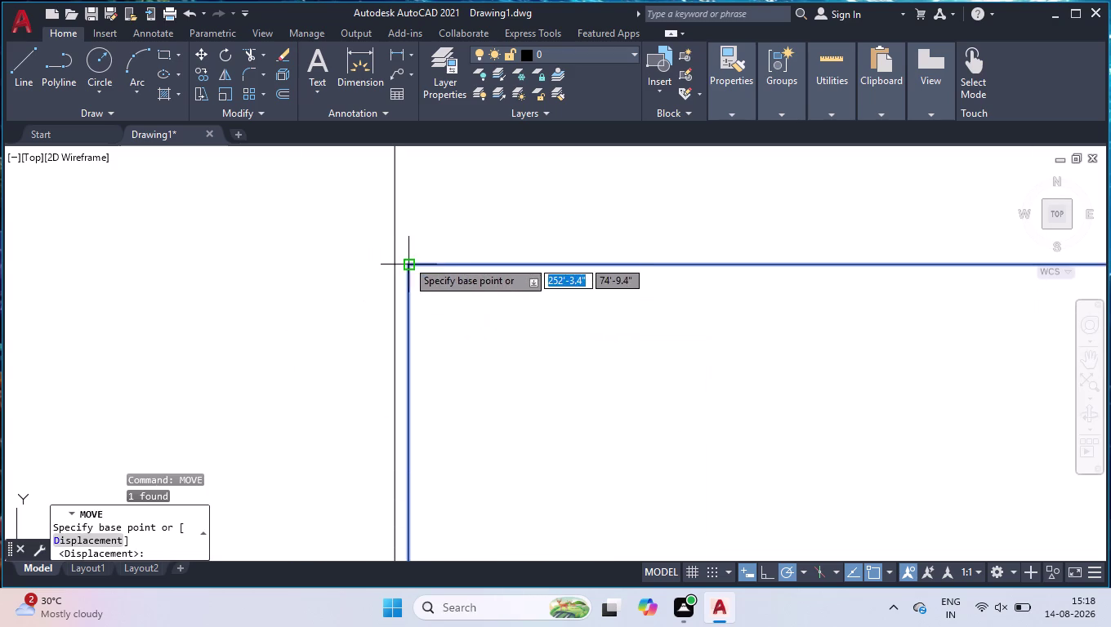
click(408, 264)
click(397, 265)
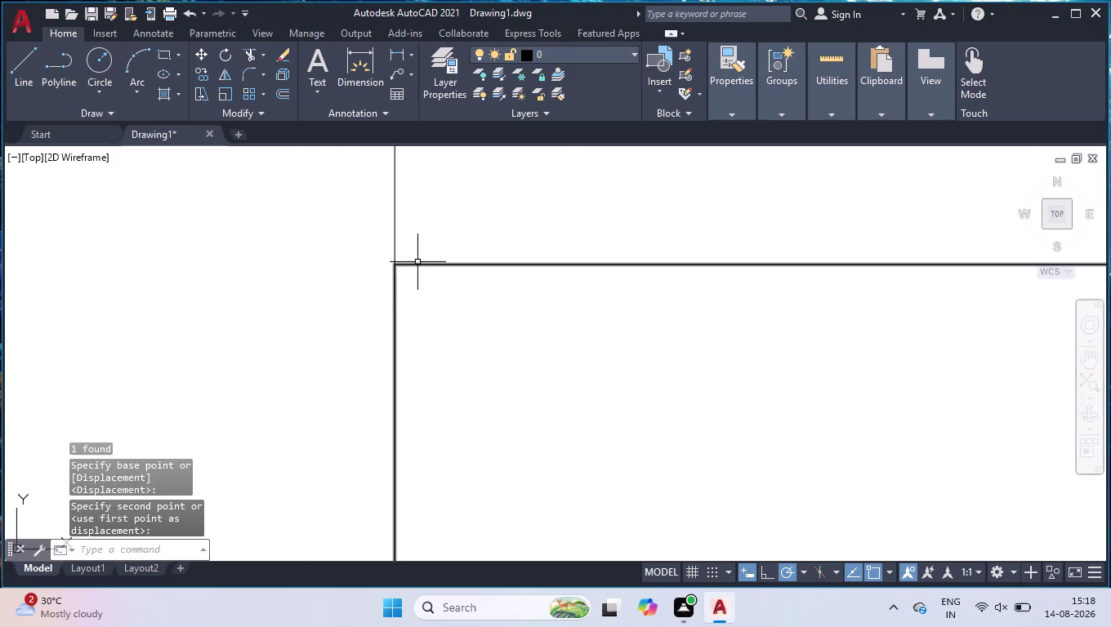
scroll(down, 3)
scroll(down, 3)
scroll(down, 3)
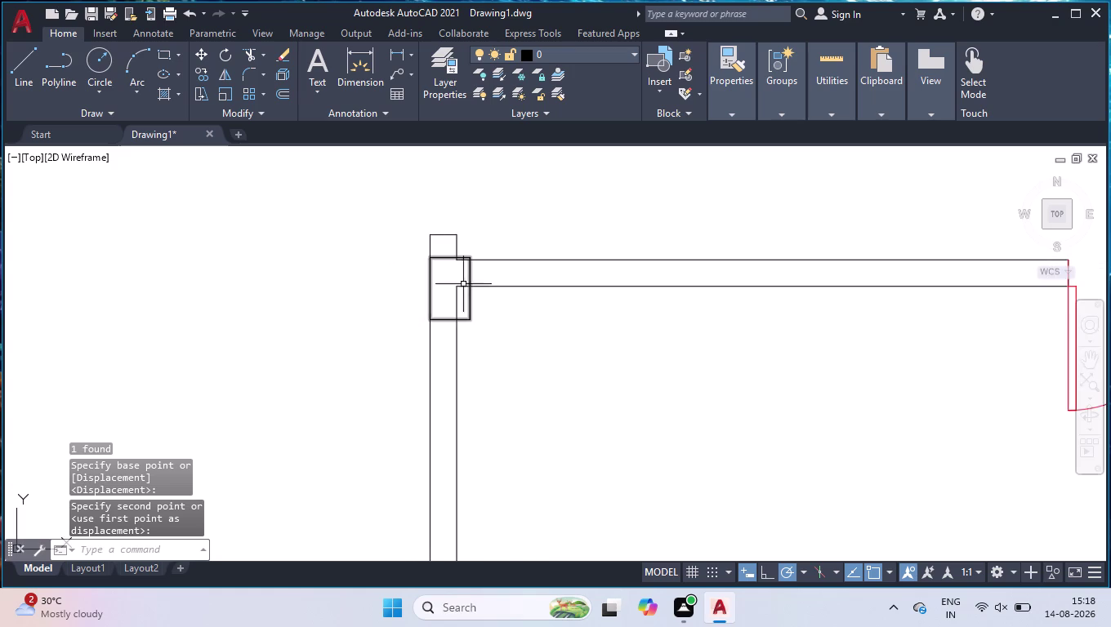
scroll(down, 3)
scroll(down, 3)
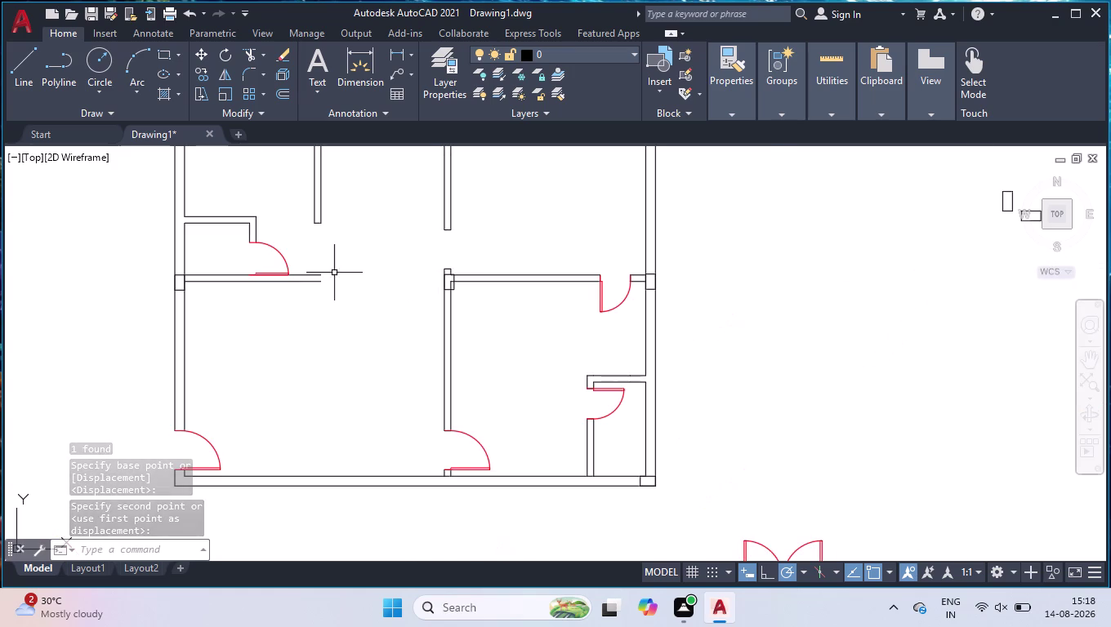
scroll(down, 3)
scroll(up, 3)
Move the horizontal window block by its corner into the wall opening beside the door swing.
click(252, 188)
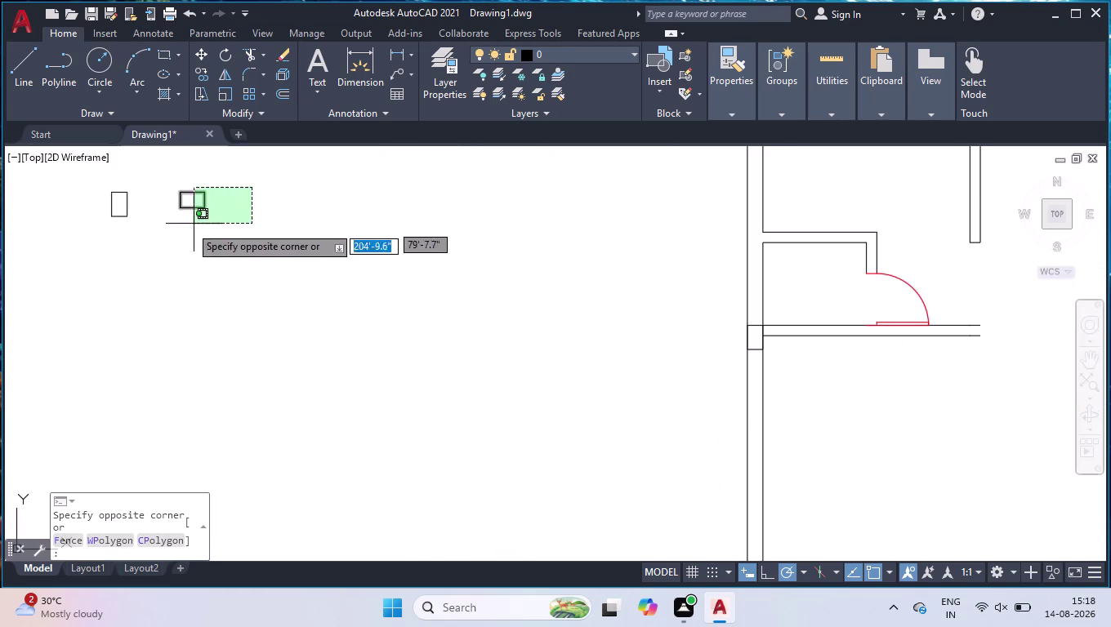
click(168, 228)
key(c)
key(BackSpace)
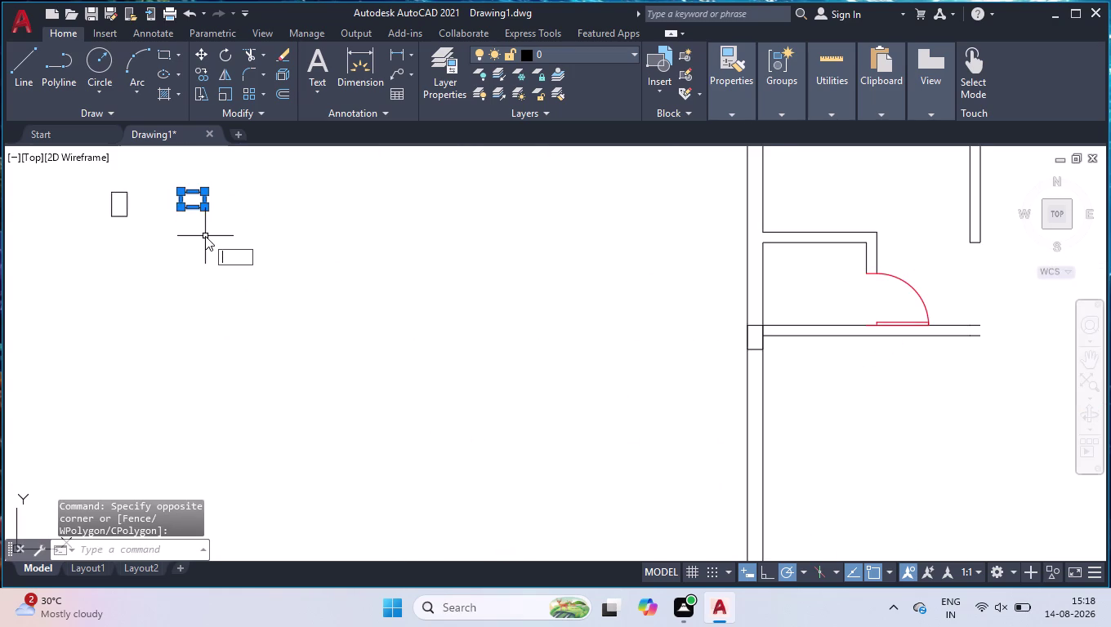
text(mov)
key(Return)
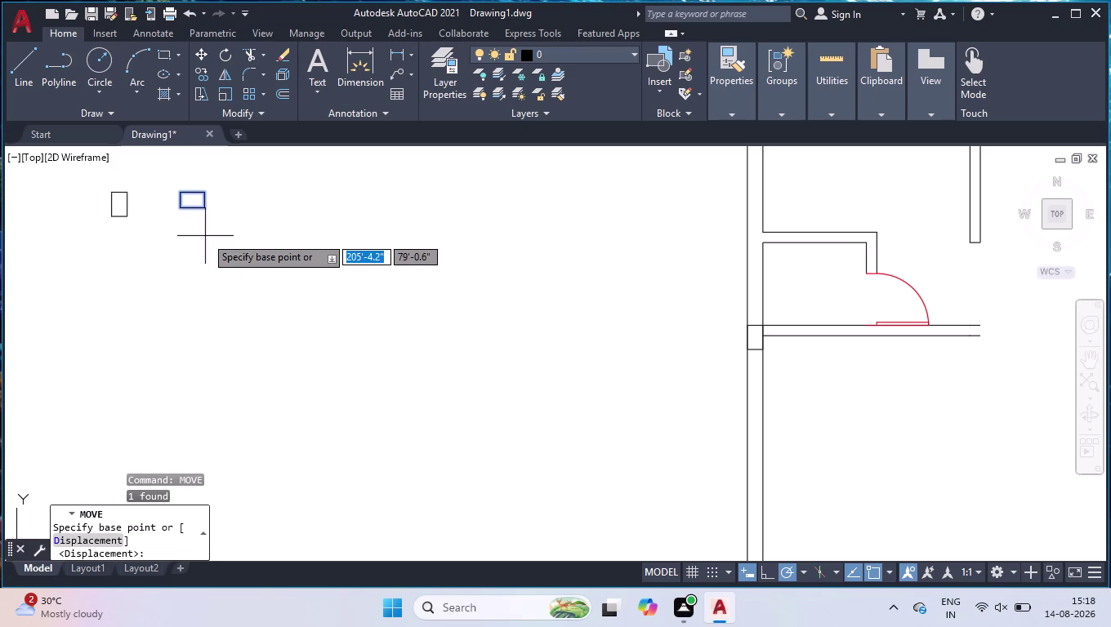
click(182, 194)
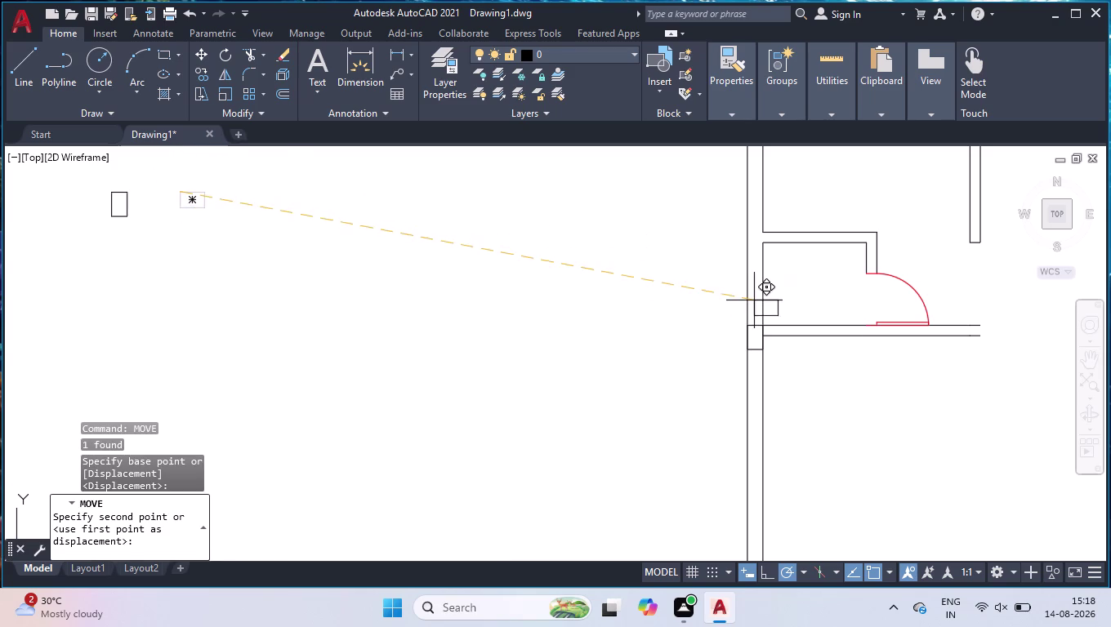
scroll(down, 3)
scroll(up, 3)
scroll(up, 3)
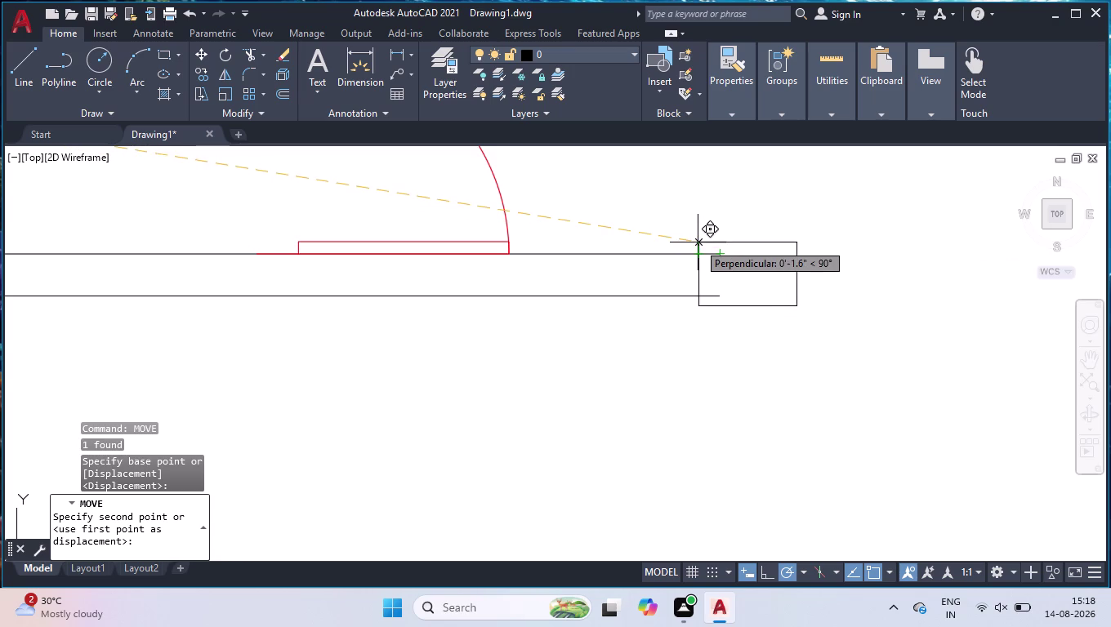
scroll(up, 3)
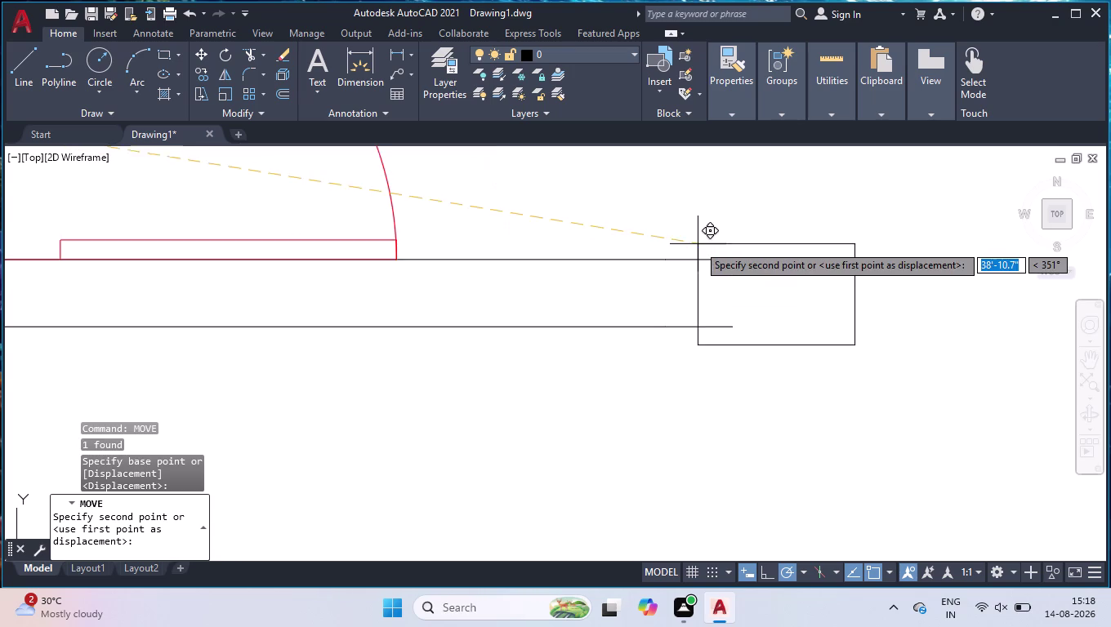
scroll(up, 3)
click(698, 244)
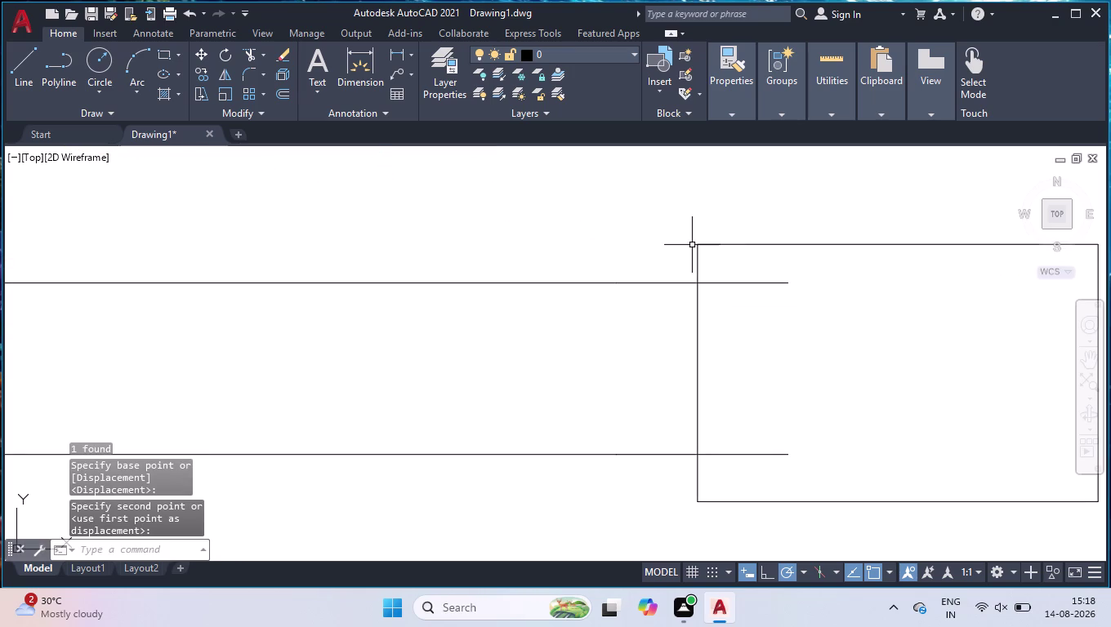
scroll(down, 3)
Trim the wall lines inside the window block with a fence line.
text(tr)
key(Return)
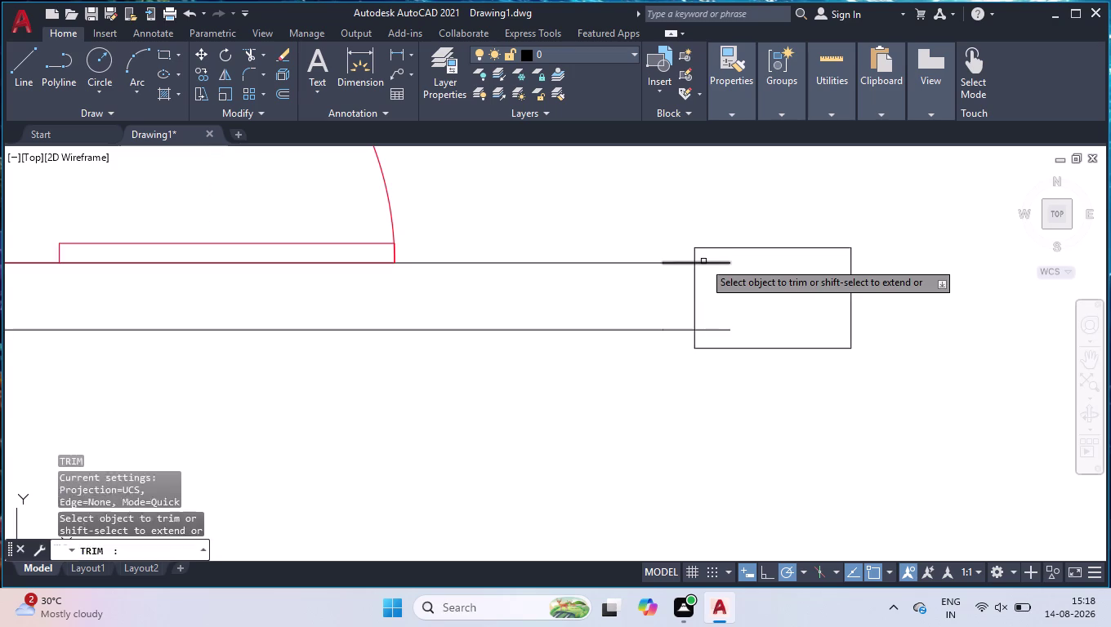
click(711, 255)
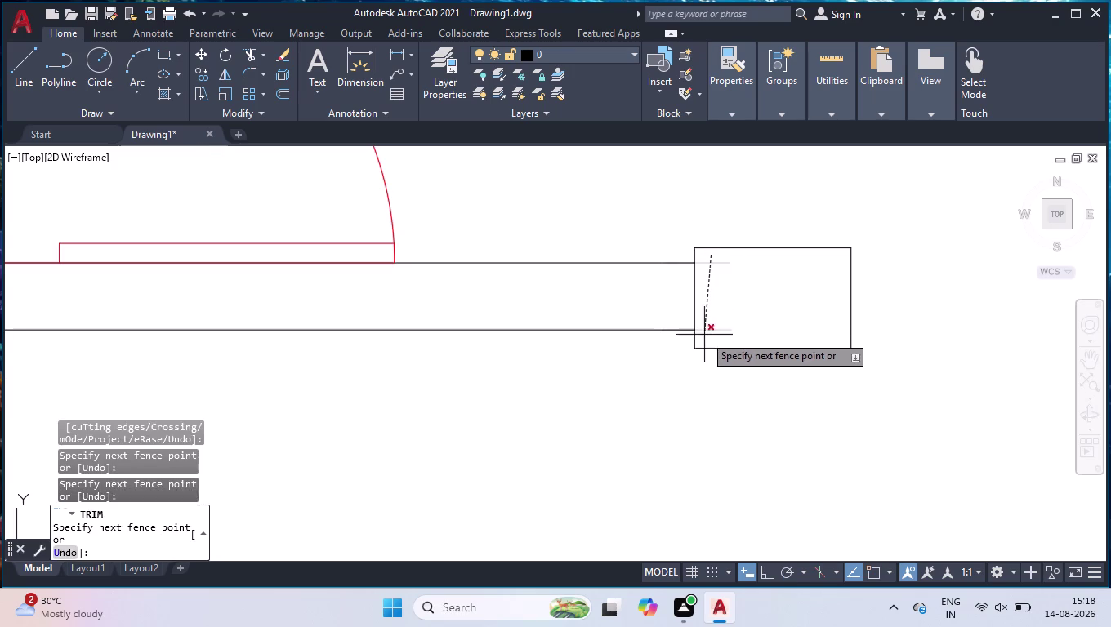
click(705, 335)
key(Return)
scroll(down, 3)
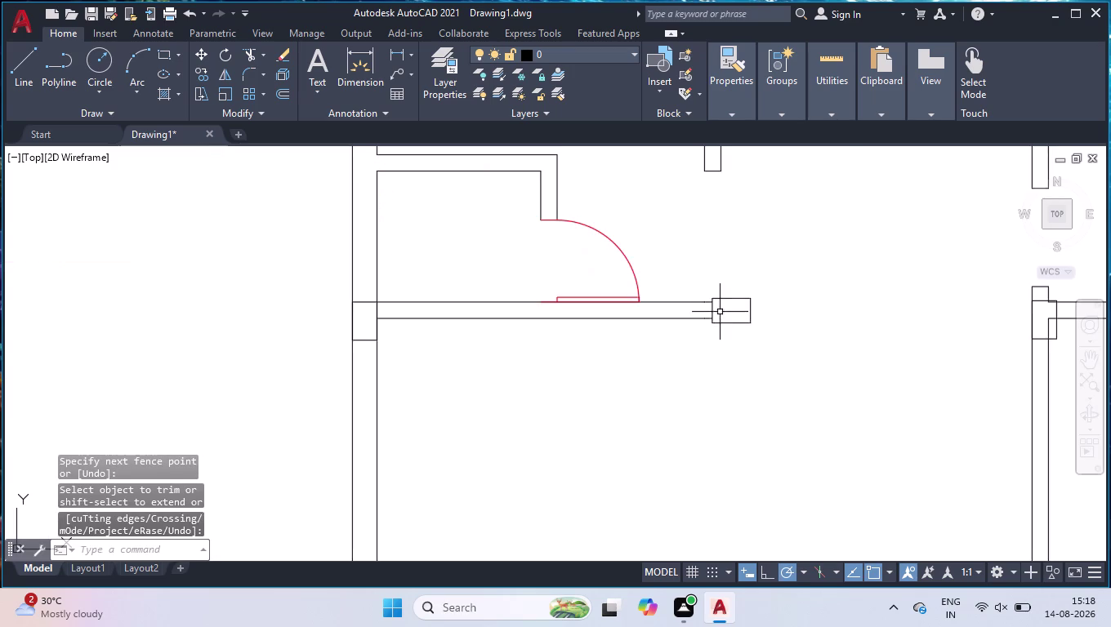
scroll(down, 3)
scroll(down, 3)
scroll(up, 3)
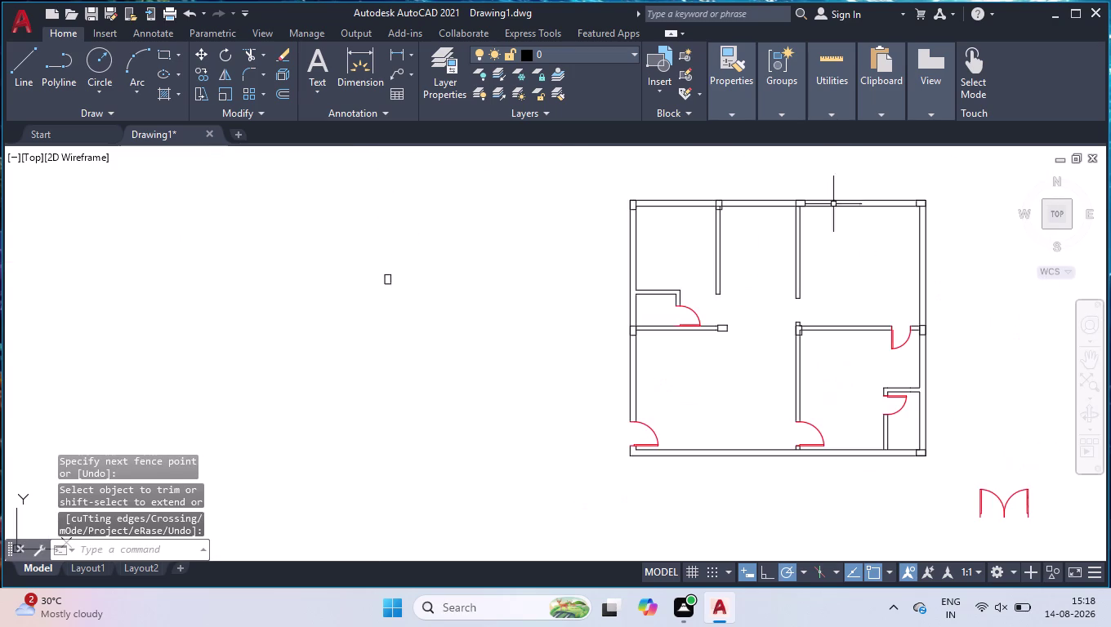
Erase the stray leftover block beside the plan.
click(456, 232)
click(354, 311)
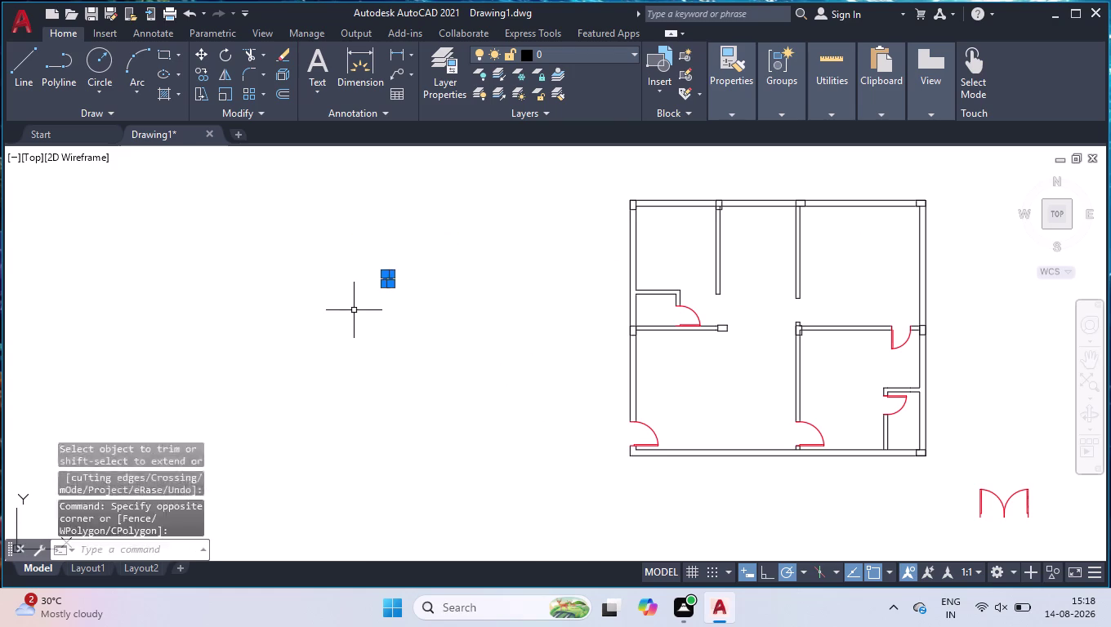
key(Delete)
scroll(down, 3)
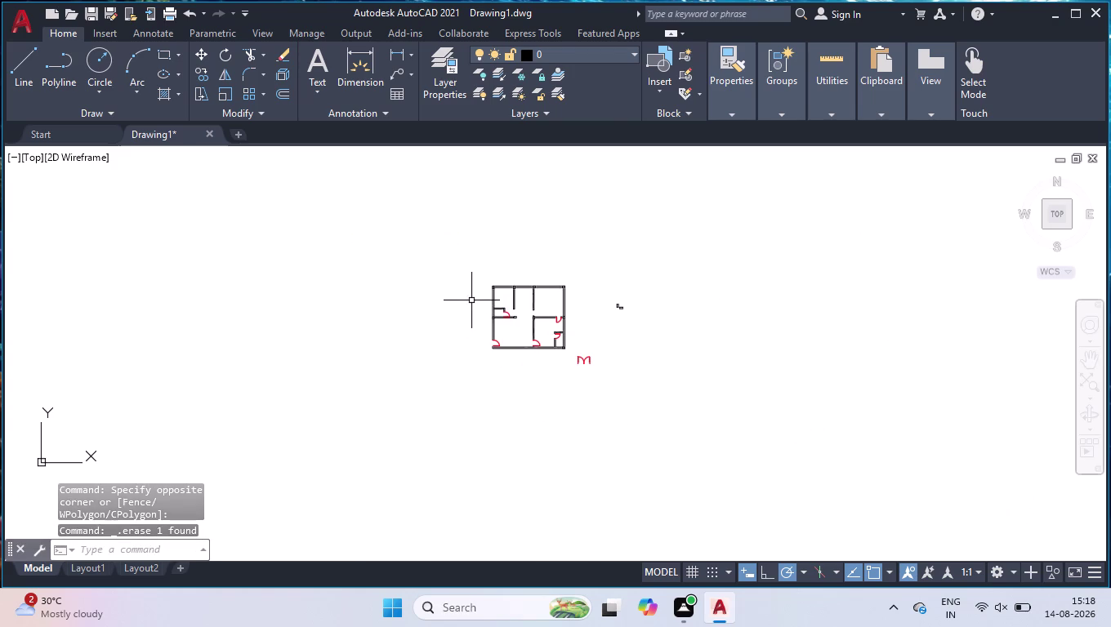
scroll(up, 3)
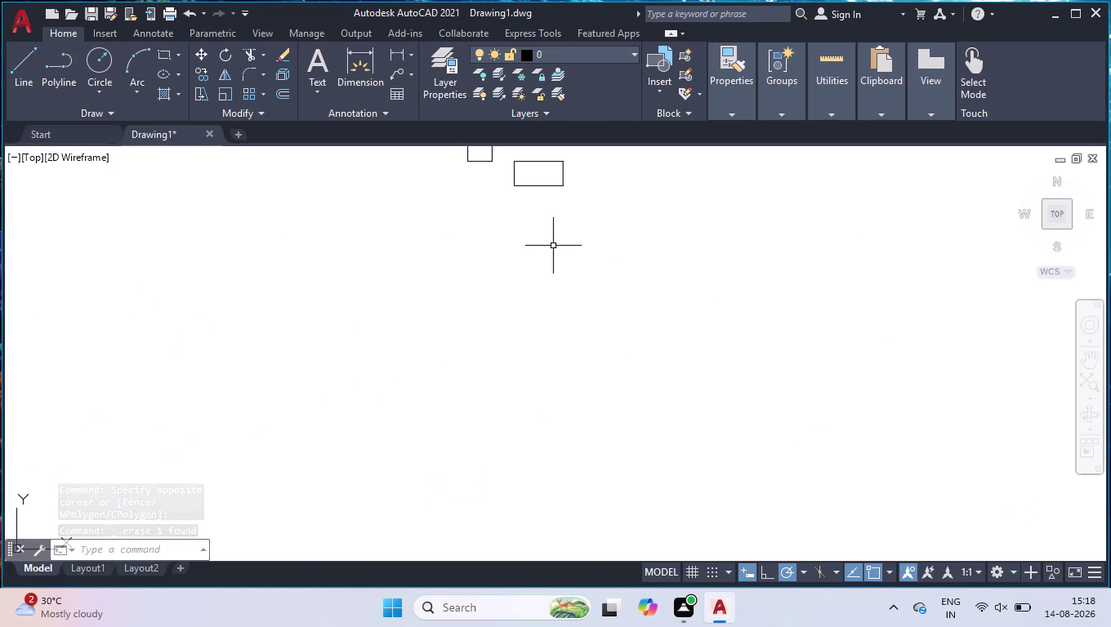
Copy the horizontal window block into the lower wall opening.
scroll(down, 3)
scroll(up, 3)
drag(603, 207, 607, 229)
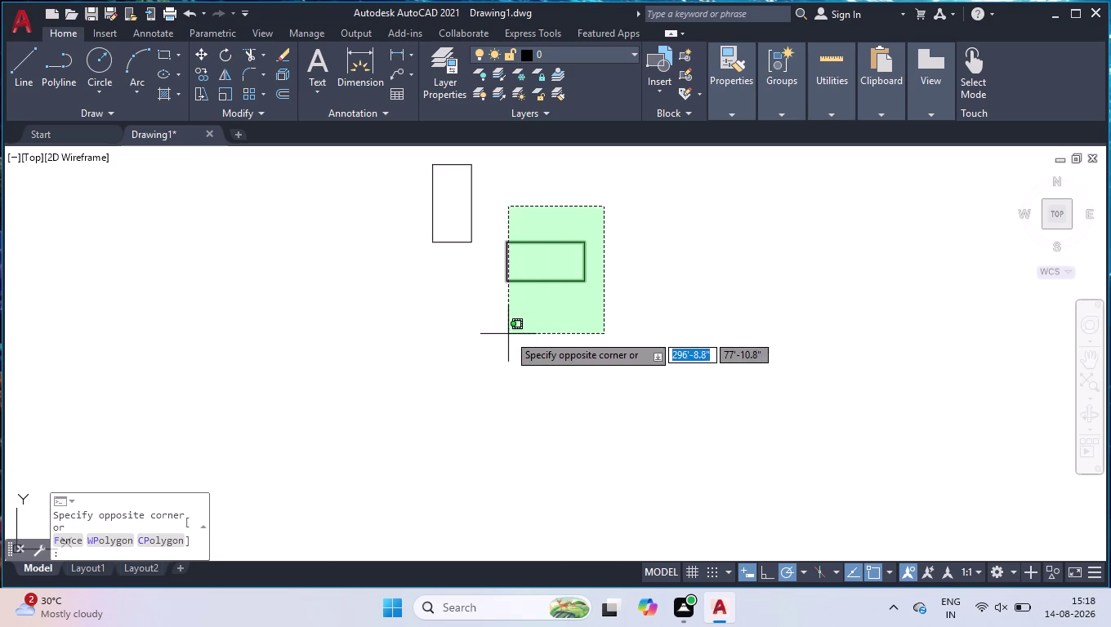
click(508, 334)
text(c)
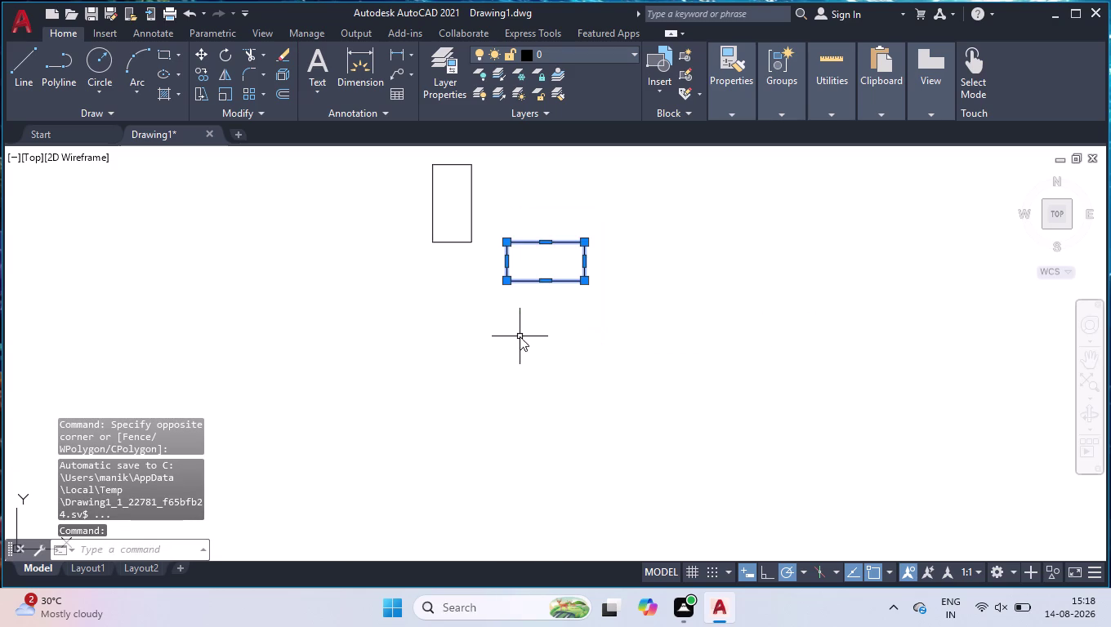
text(op)
key(Return)
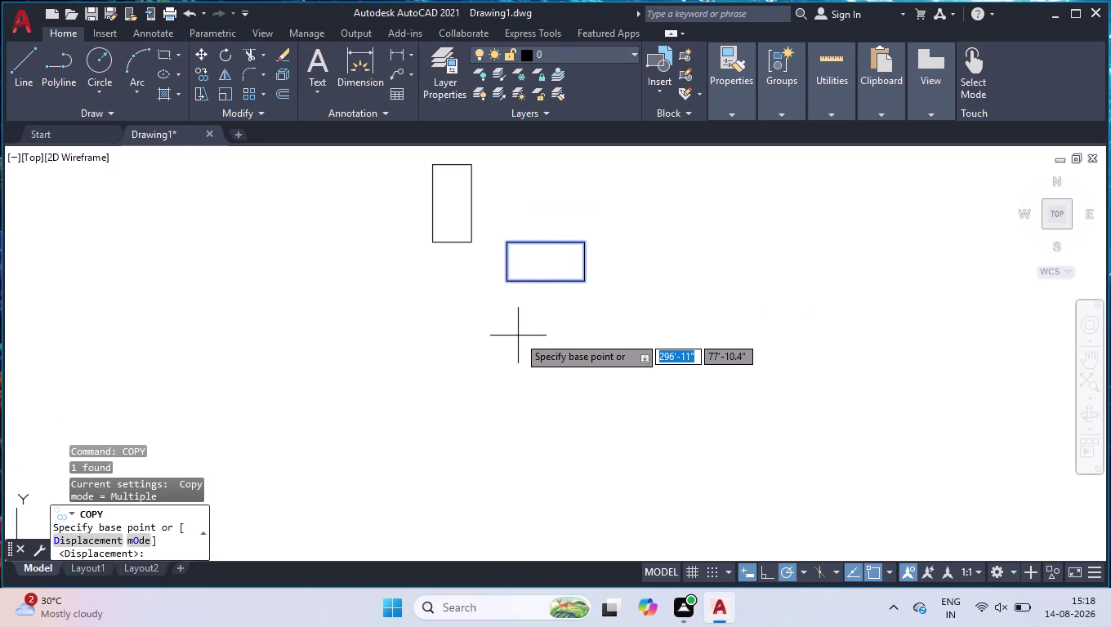
click(504, 285)
scroll(down, 3)
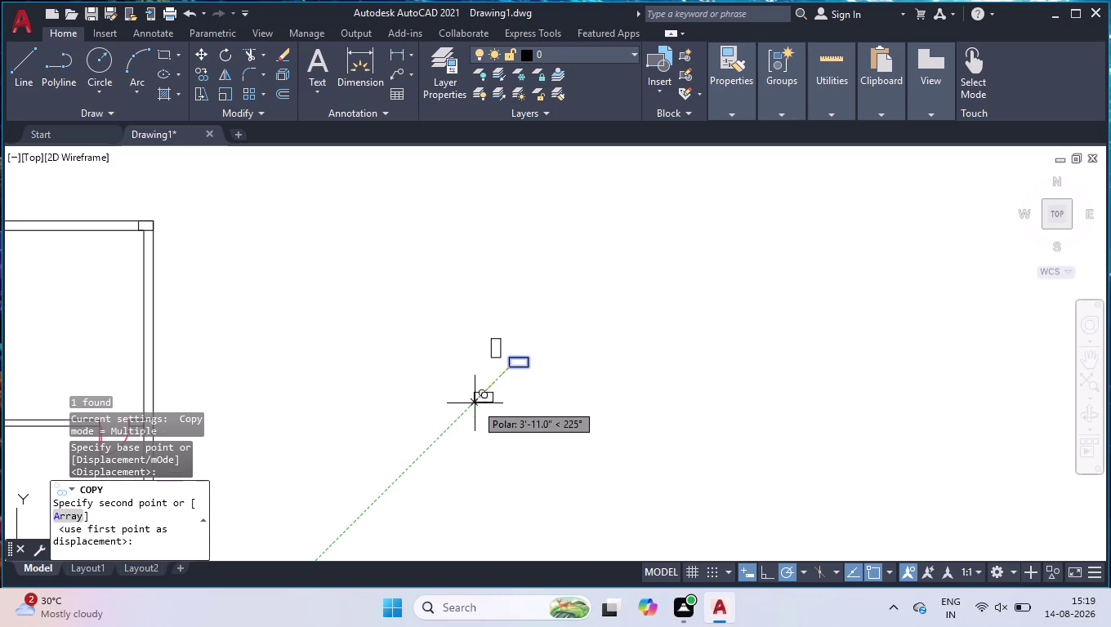
scroll(down, 3)
scroll(down, 3)
scroll(up, 3)
scroll(up, 3)
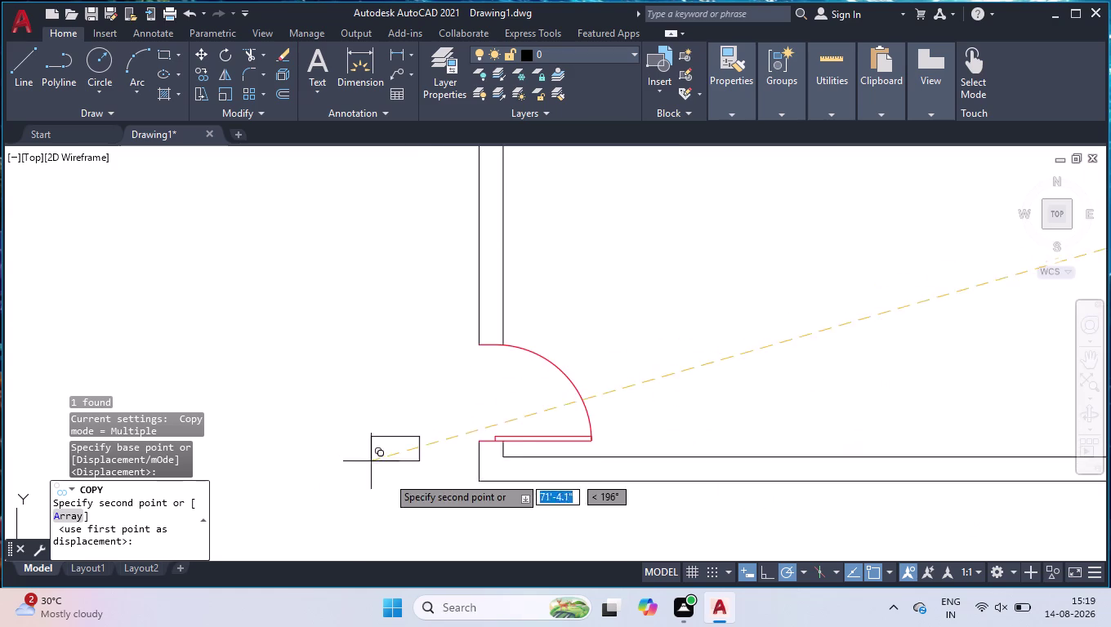
scroll(up, 3)
scroll(up, 3)
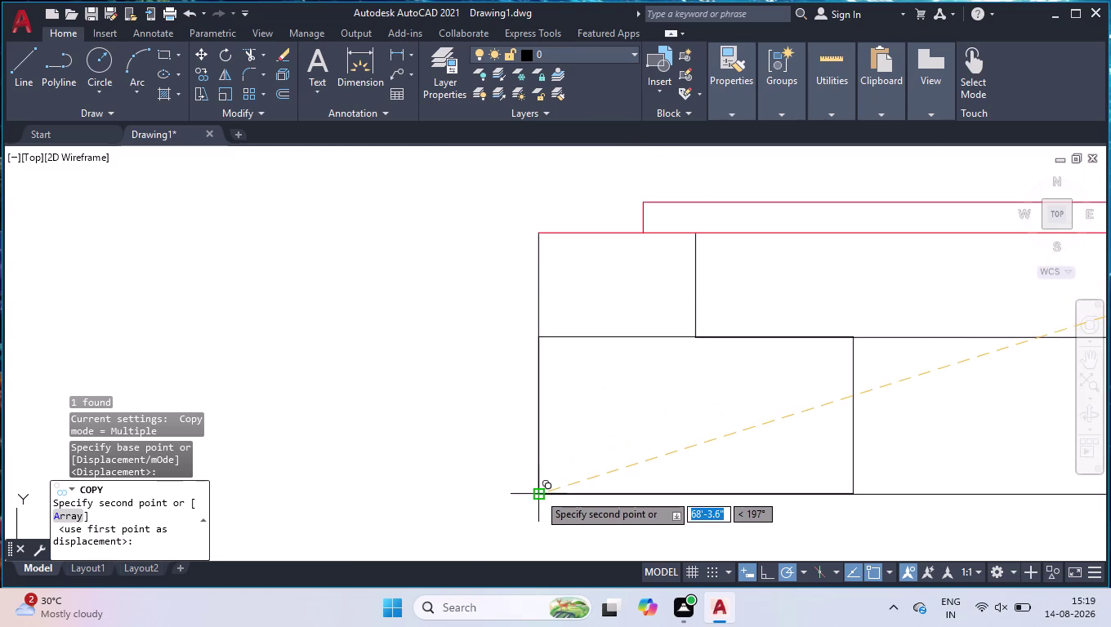
click(539, 493)
Place two more window copies, one beside the door and one further along the wall.
scroll(down, 3)
scroll(down, 3)
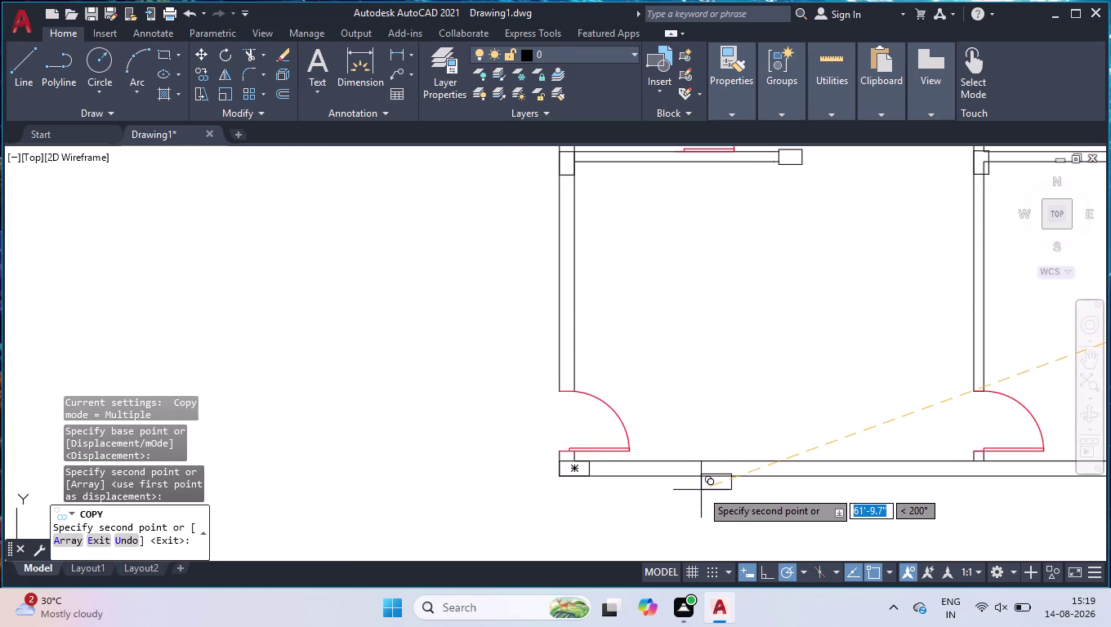
scroll(down, 3)
scroll(up, 3)
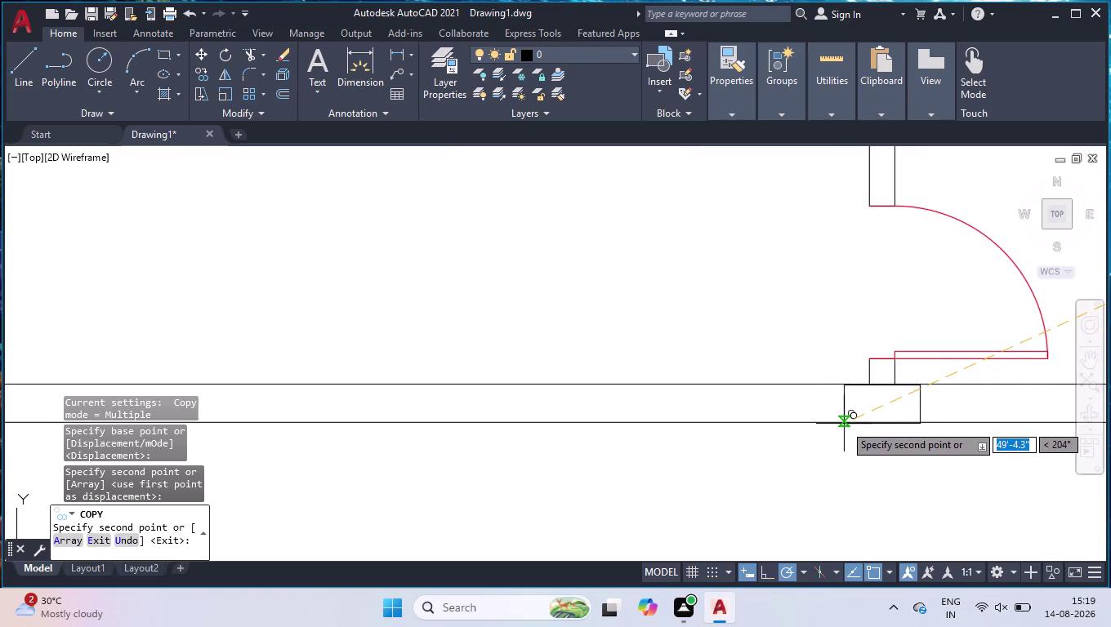
click(844, 425)
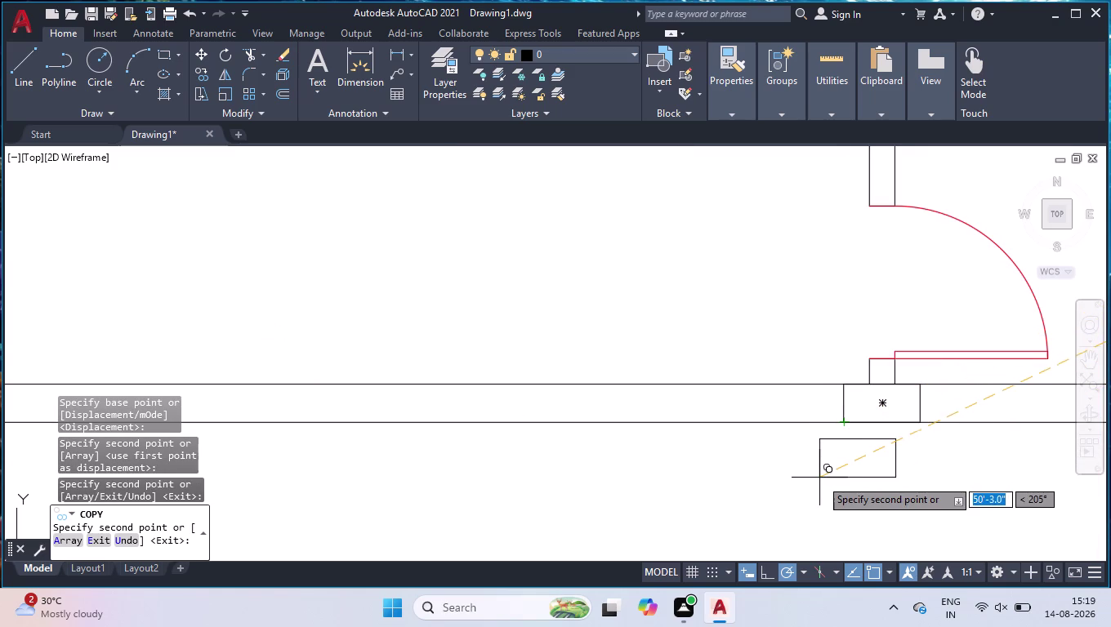
click(400, 423)
key(Return)
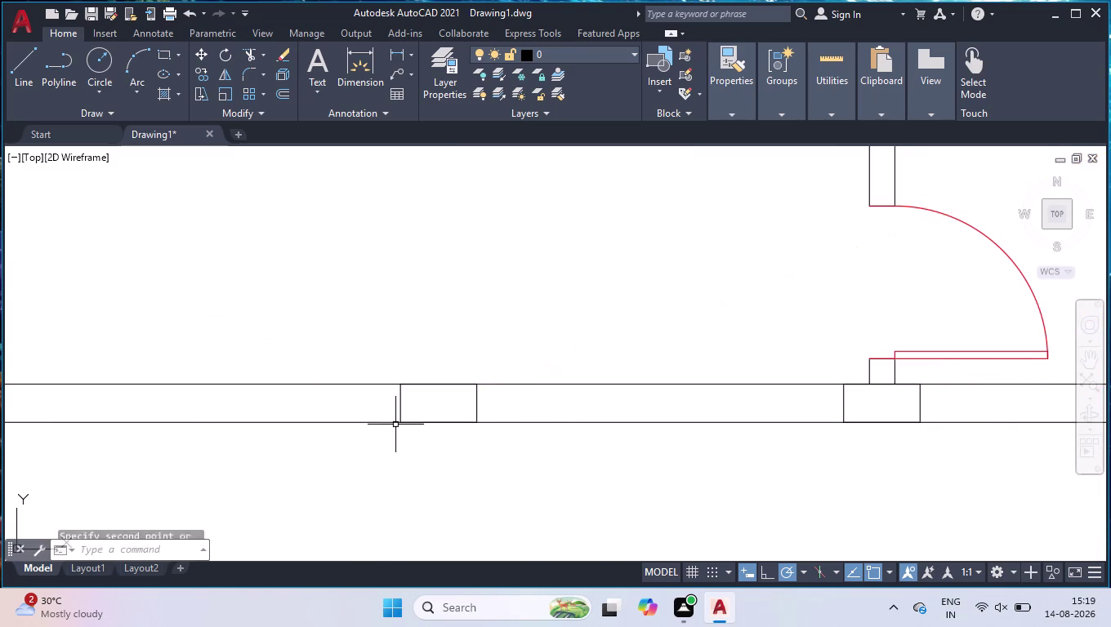
Erase the two leftover blocks beside the plan.
scroll(down, 3)
click(840, 265)
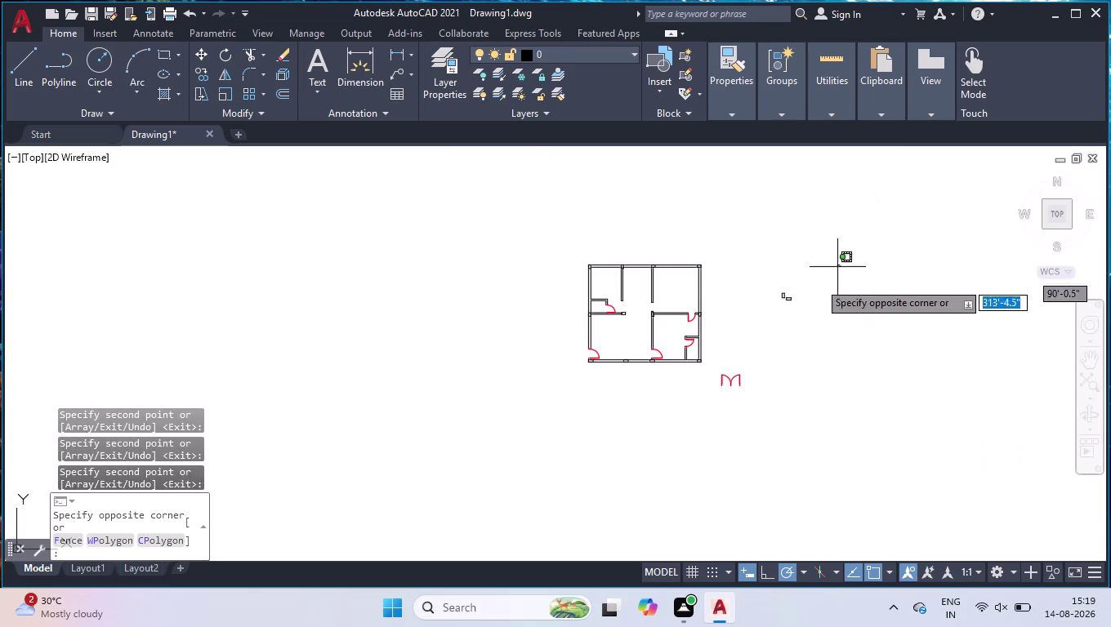
click(771, 335)
key(Delete)
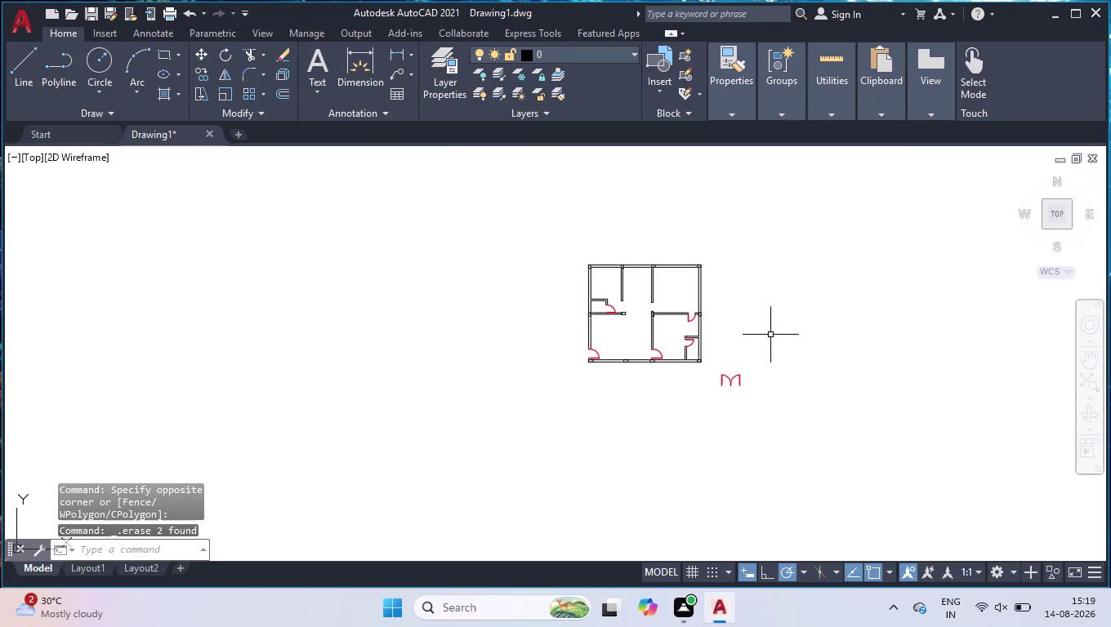
scroll(up, 3)
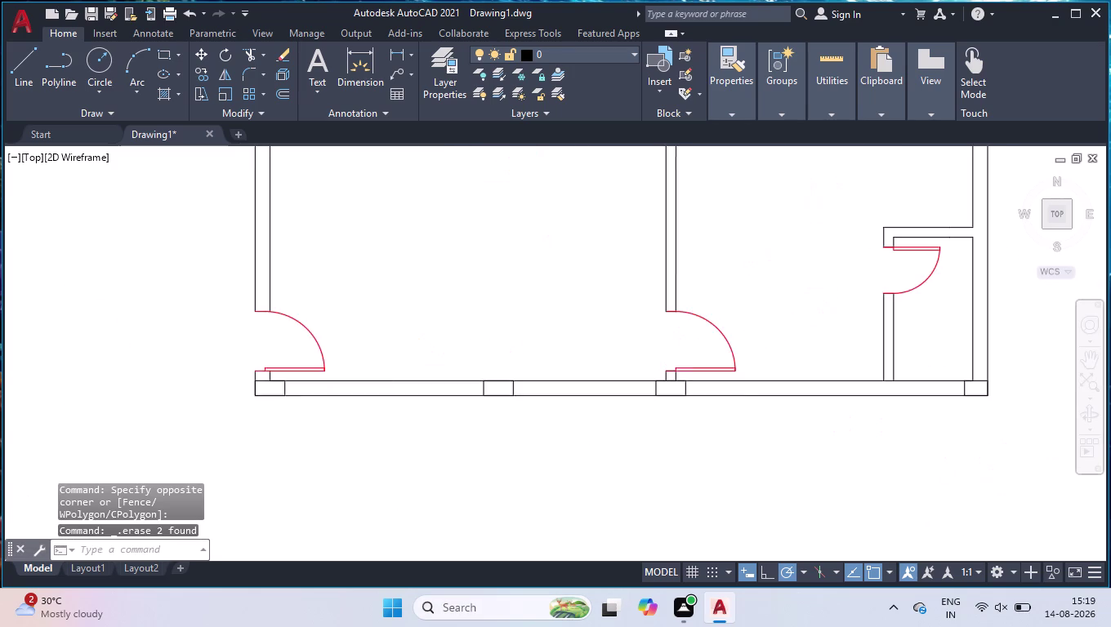